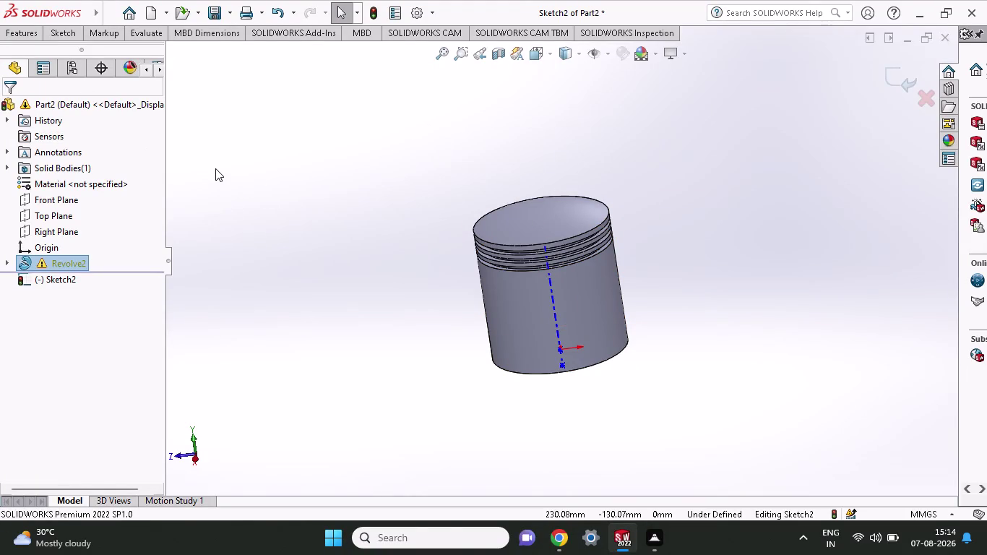
Undo twice to remove Revolve2 and return to editing Sketch1.
key(ctrl+z)
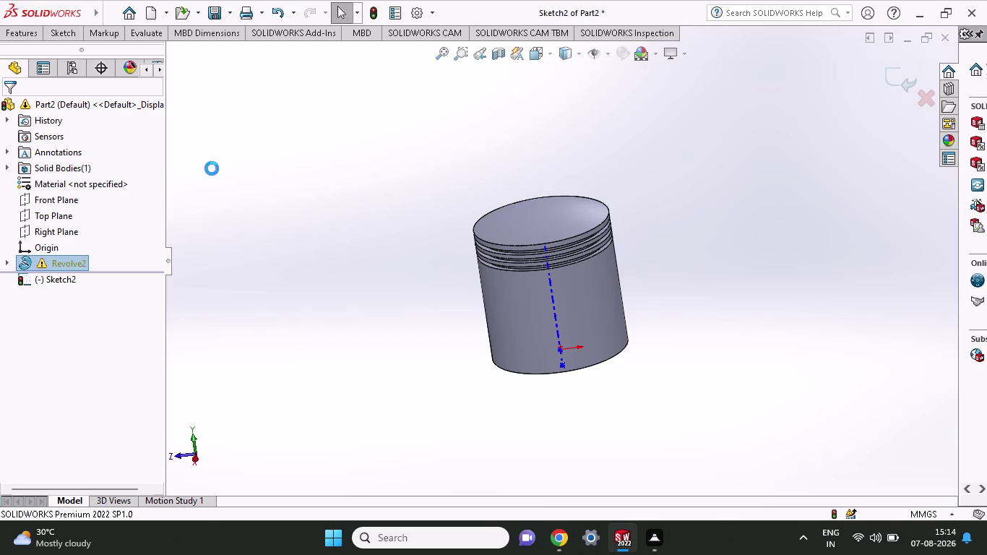
key(ctrl+z)
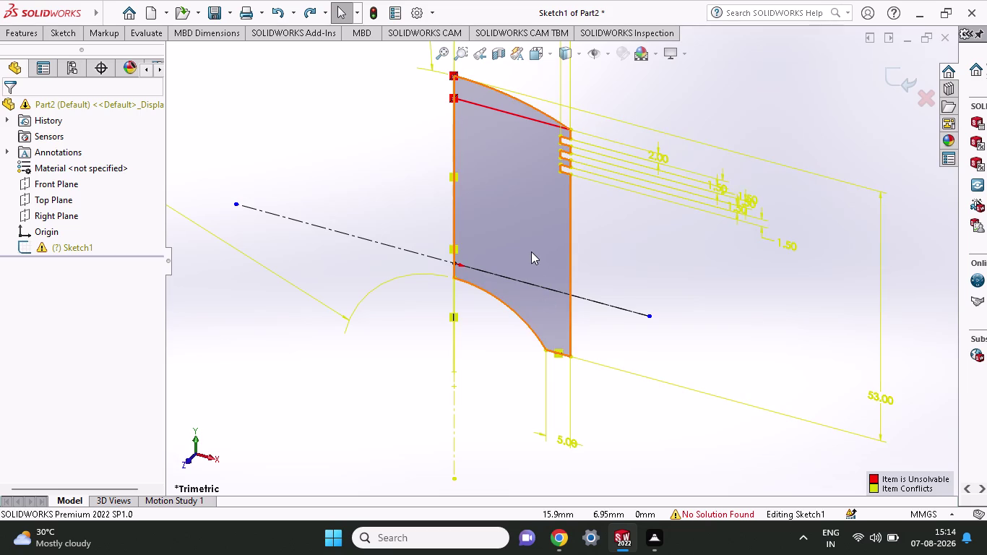
View the Front Plane face-on and delete the curved top arc of the profile.
right_click(55, 181)
click(60, 160)
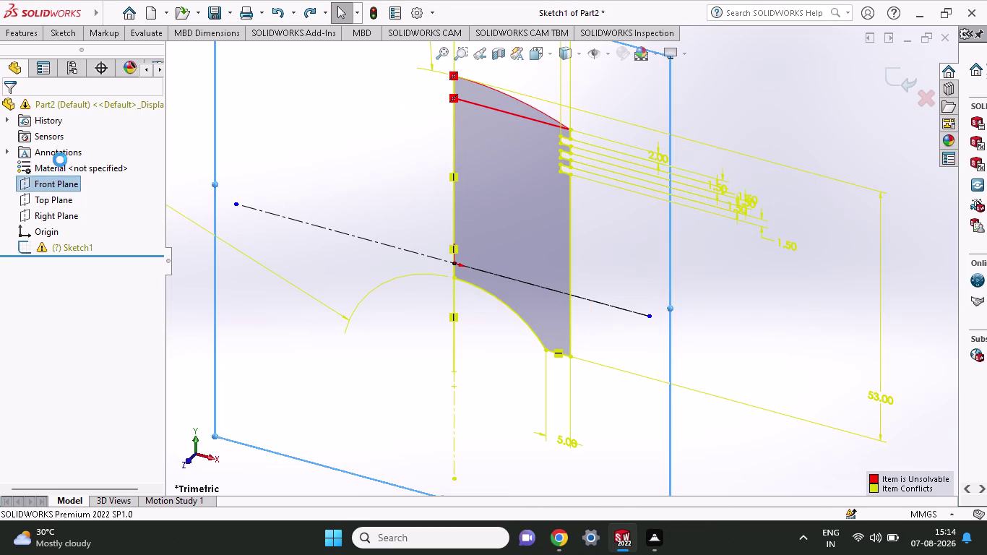
click(865, 129)
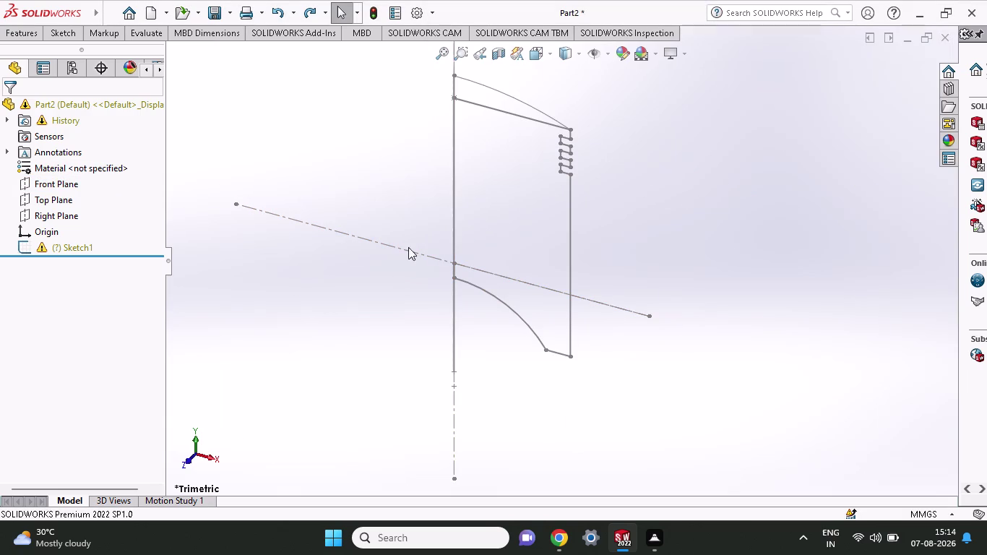
key(ctrl+z)
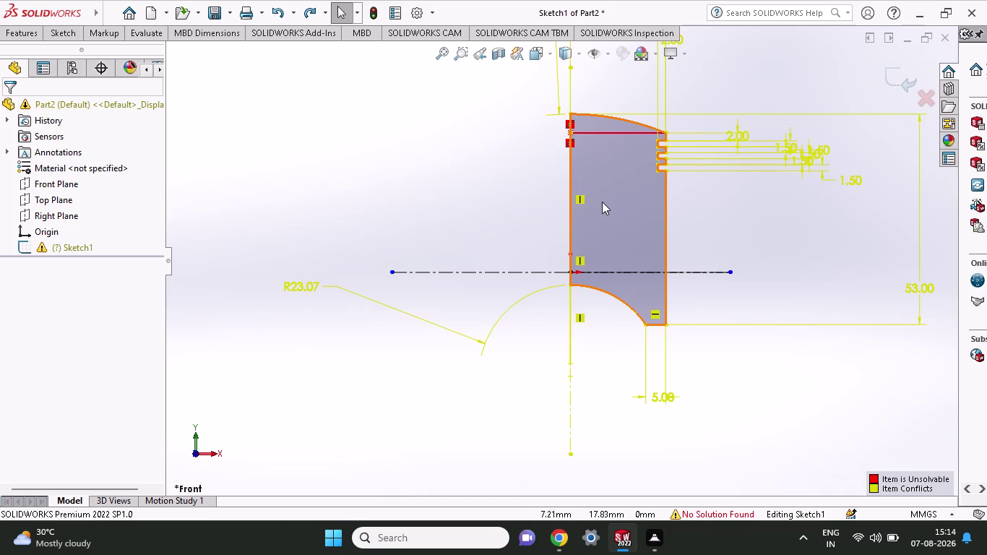
click(637, 122)
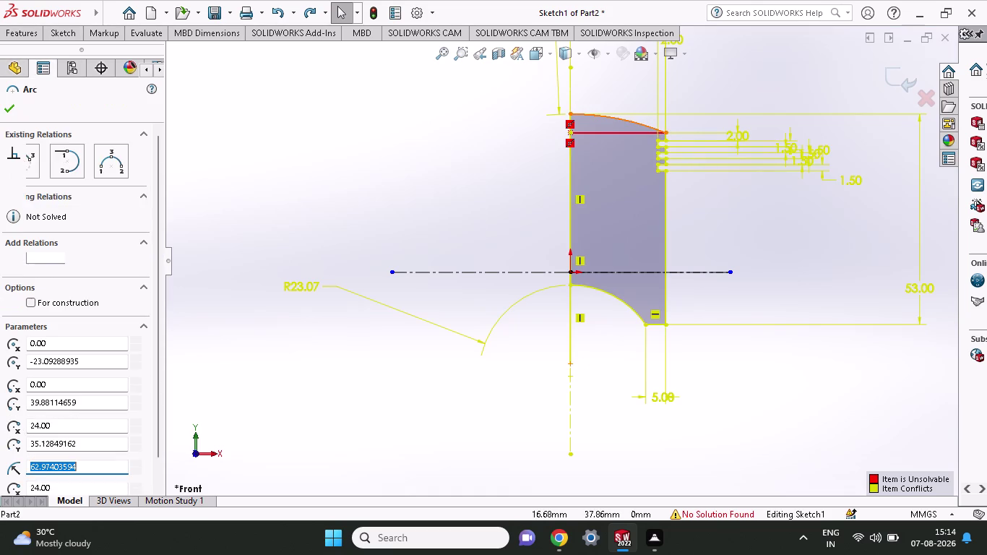
key(Delete)
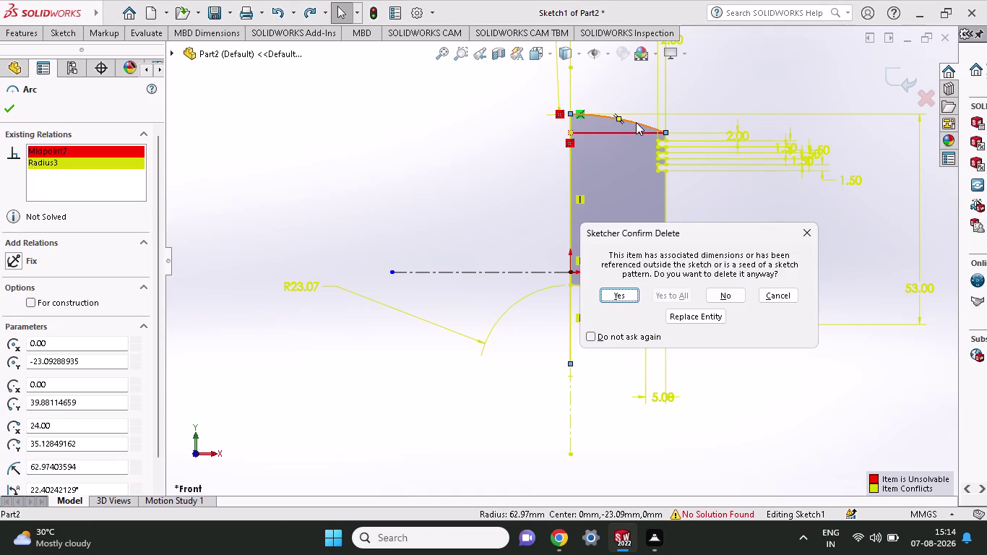
click(614, 296)
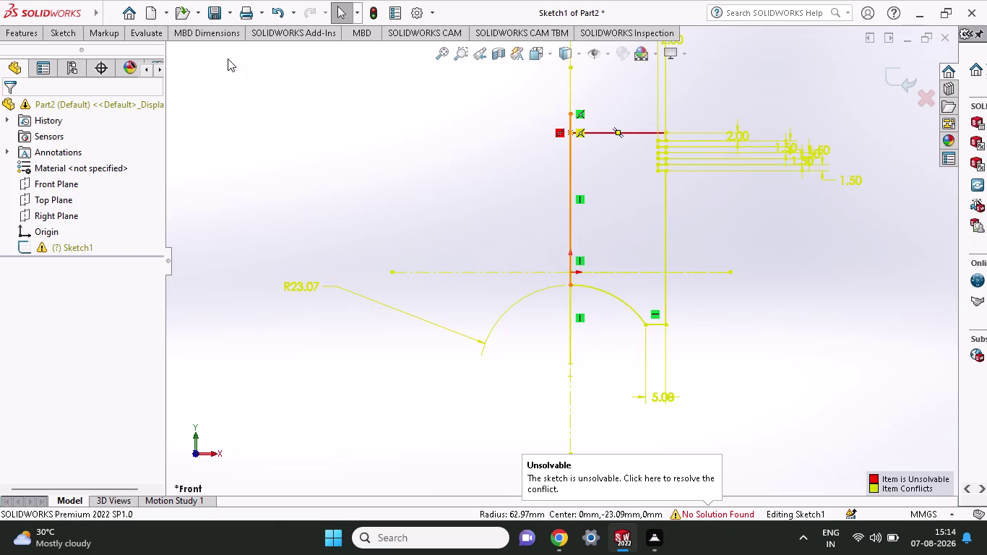
Add a 24.00 Smart Dimension across the top width of the profile.
click(64, 39)
click(82, 62)
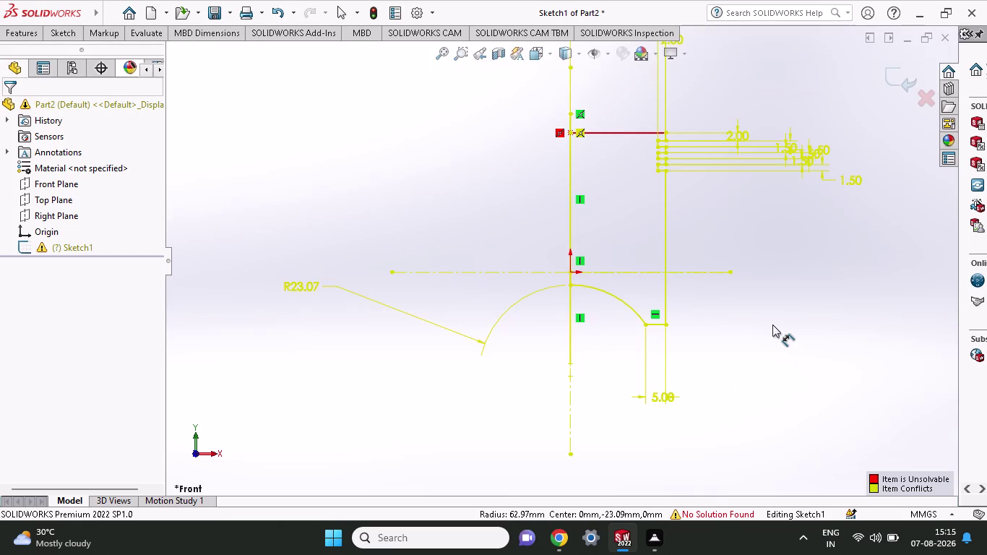
click(571, 134)
click(664, 133)
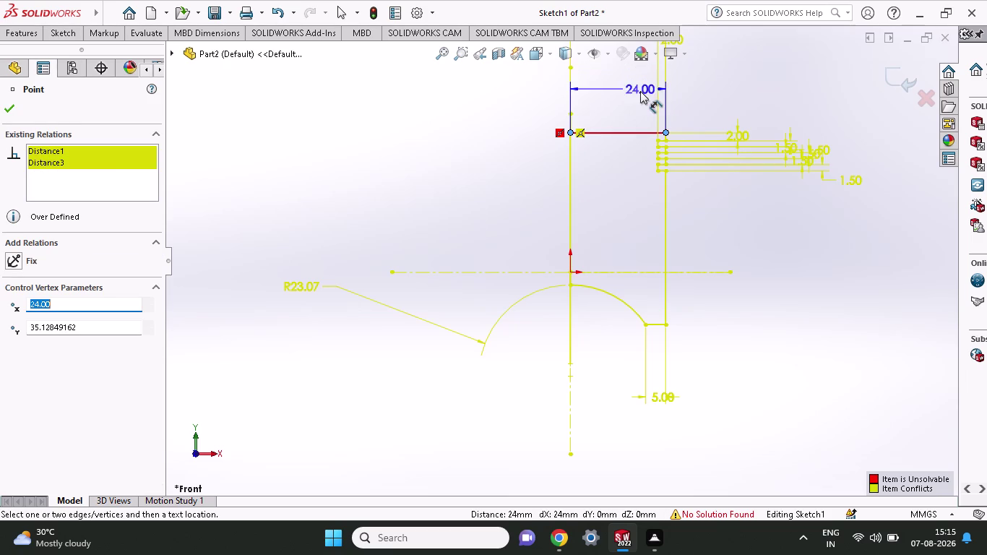
click(640, 91)
click(8, 109)
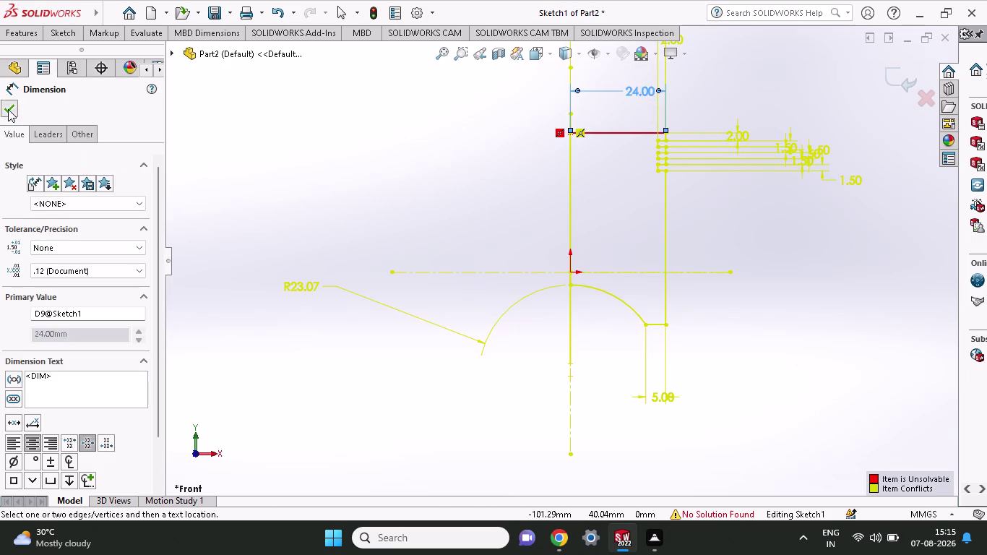
Replace the conflicting red top line with a new straight top edge.
click(615, 133)
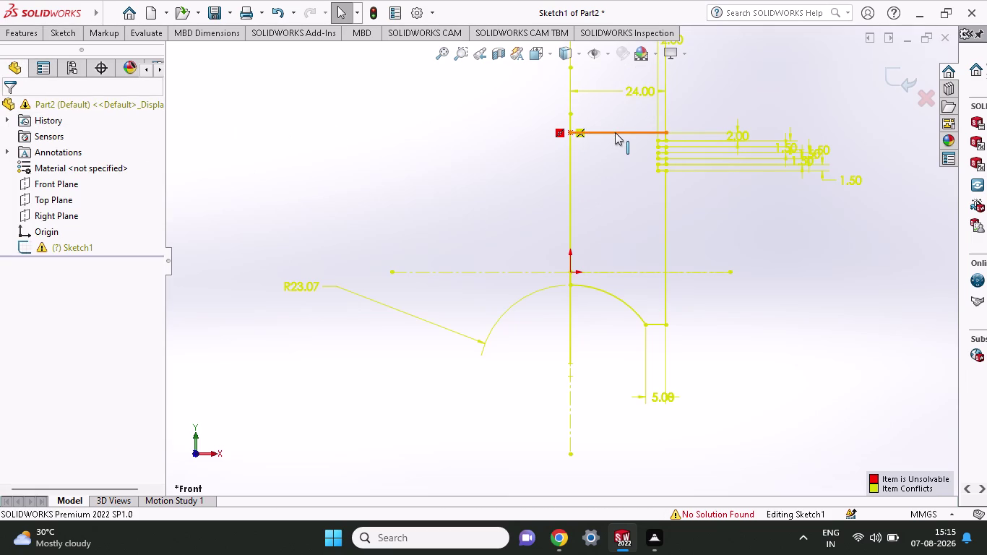
key(Delete)
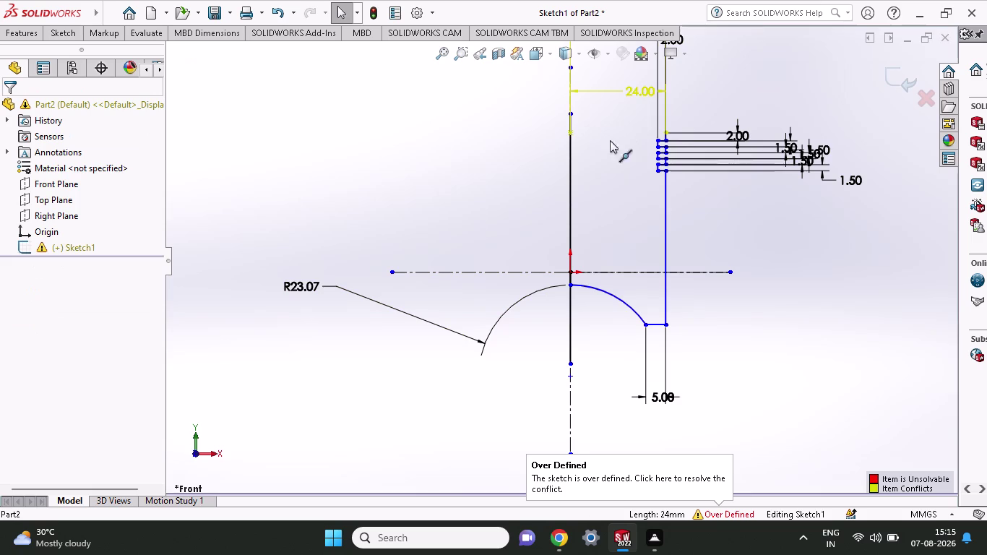
click(58, 37)
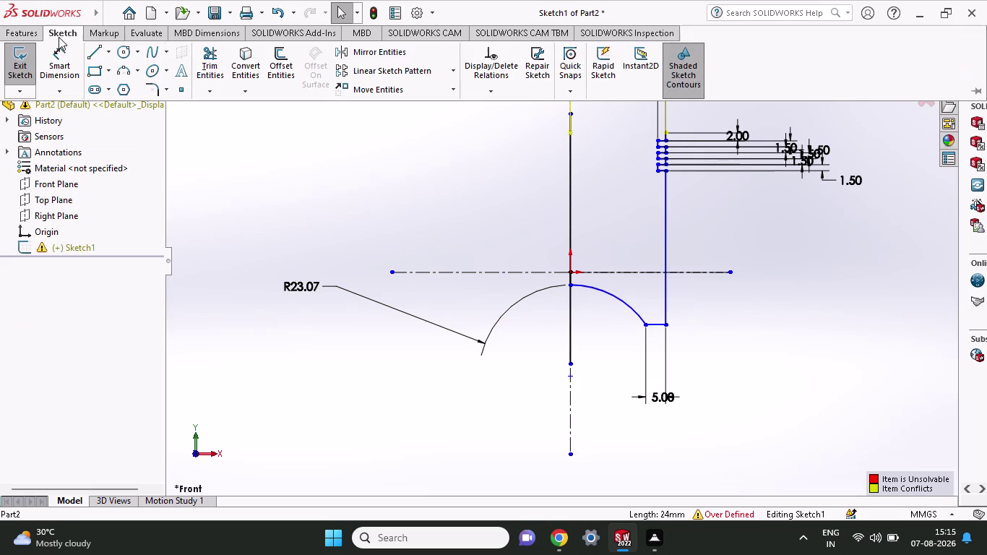
click(92, 51)
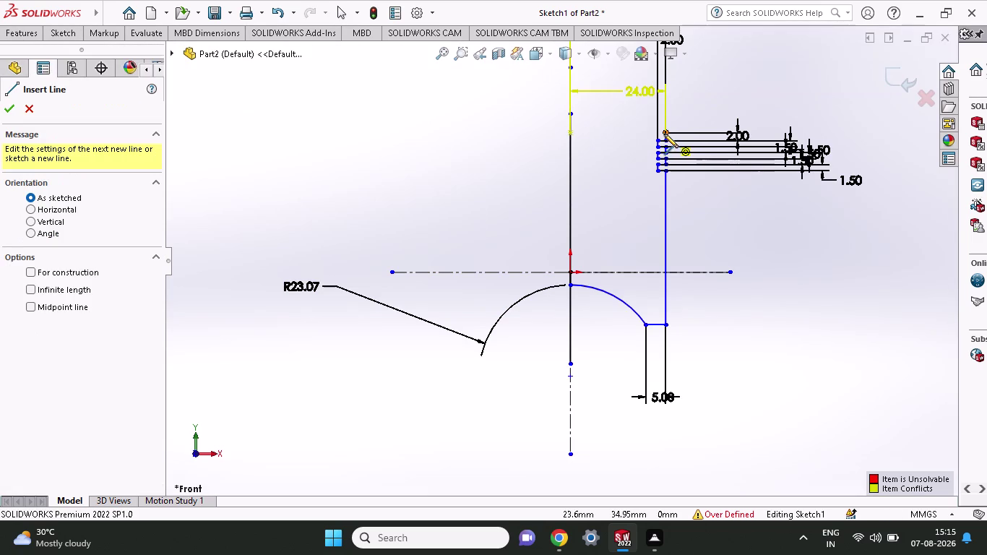
click(664, 134)
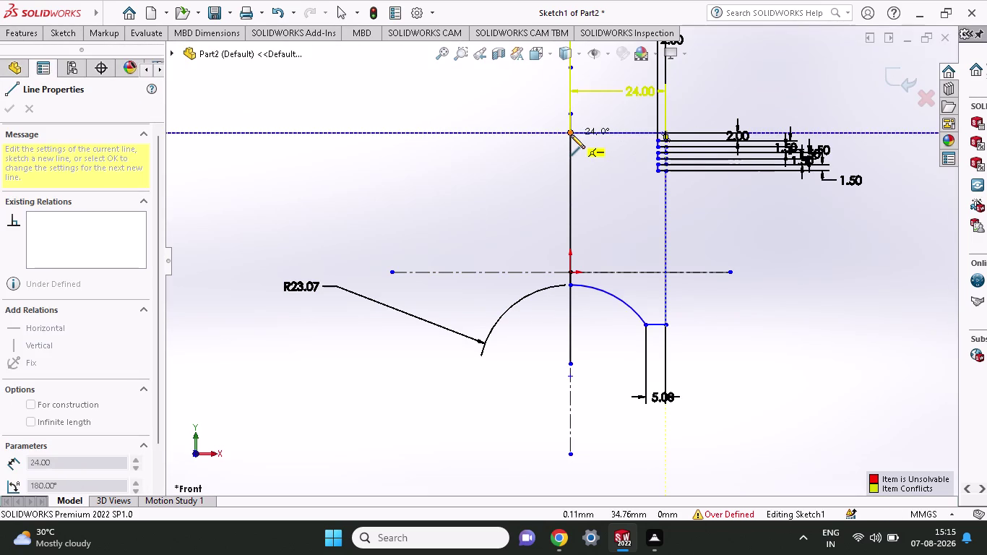
click(571, 134)
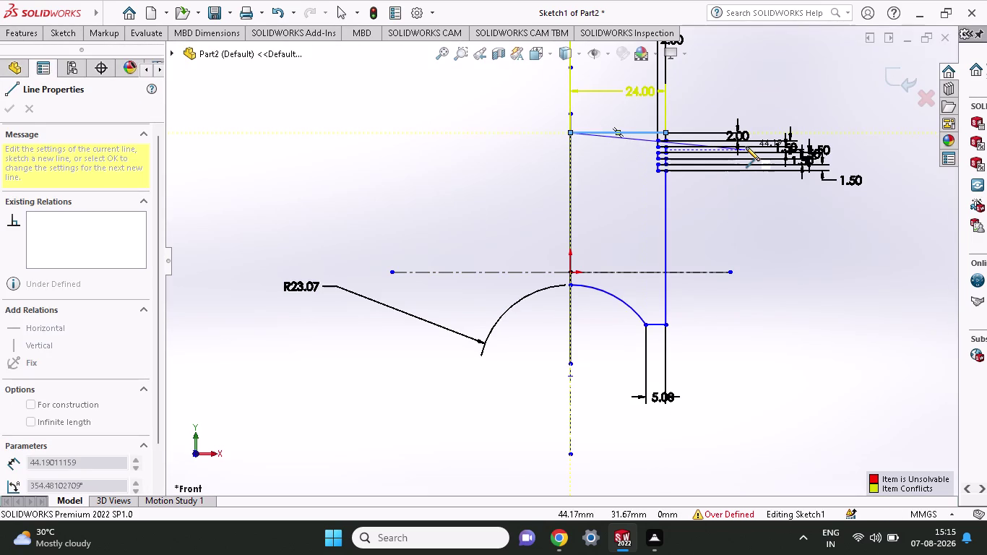
key(Escape)
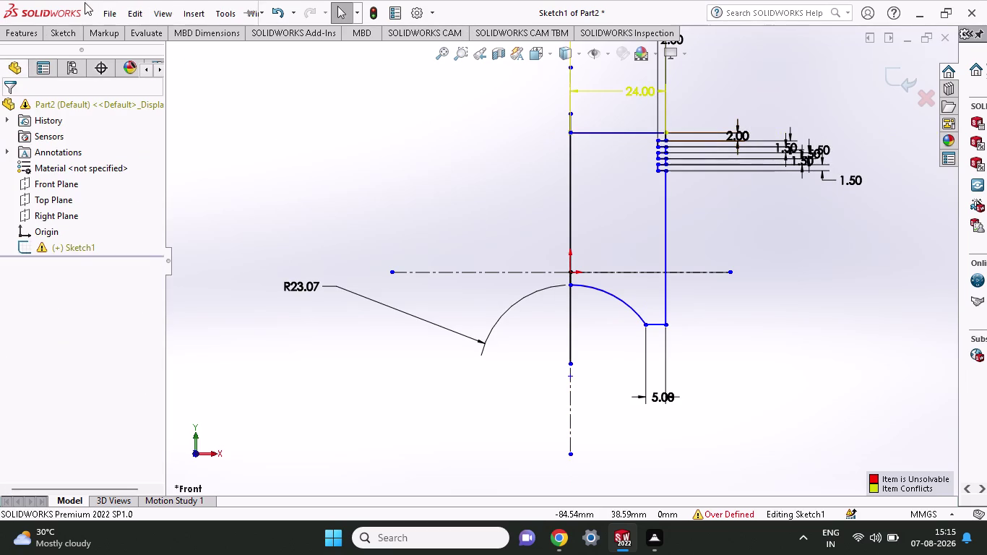
Begin a height dimension between the profile's top and bottom corners.
click(63, 33)
click(47, 57)
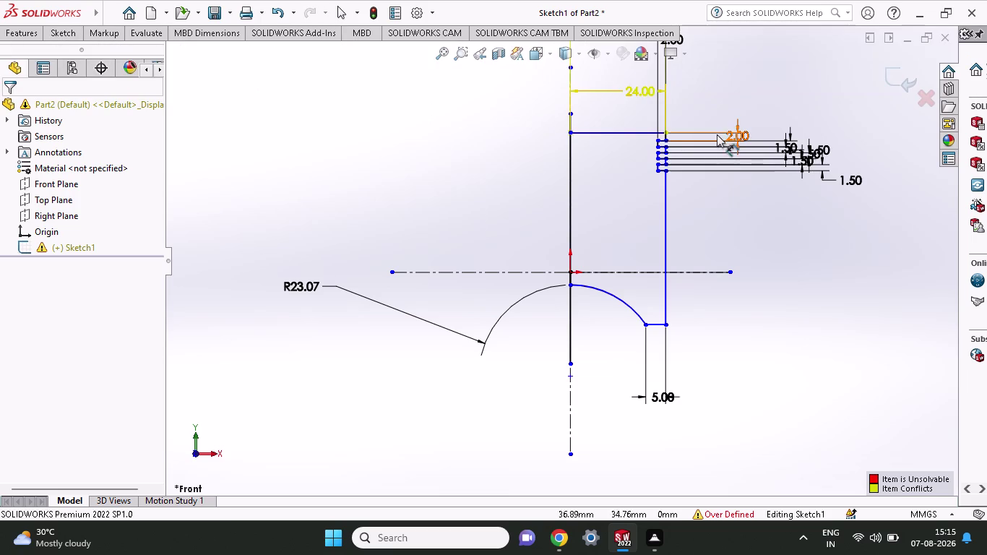
click(665, 129)
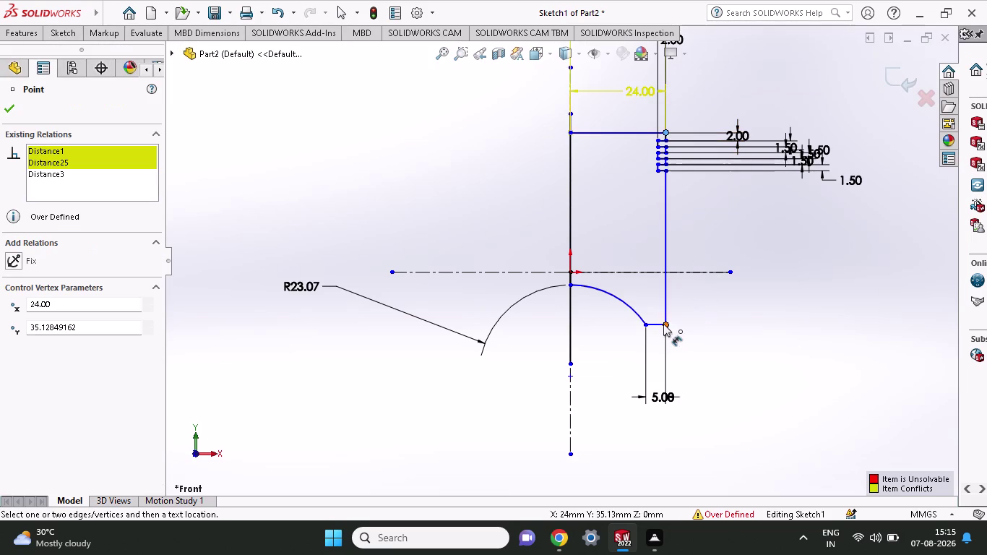
click(663, 324)
Place the profile height dimension and change it from 48.25 to 50.
click(897, 292)
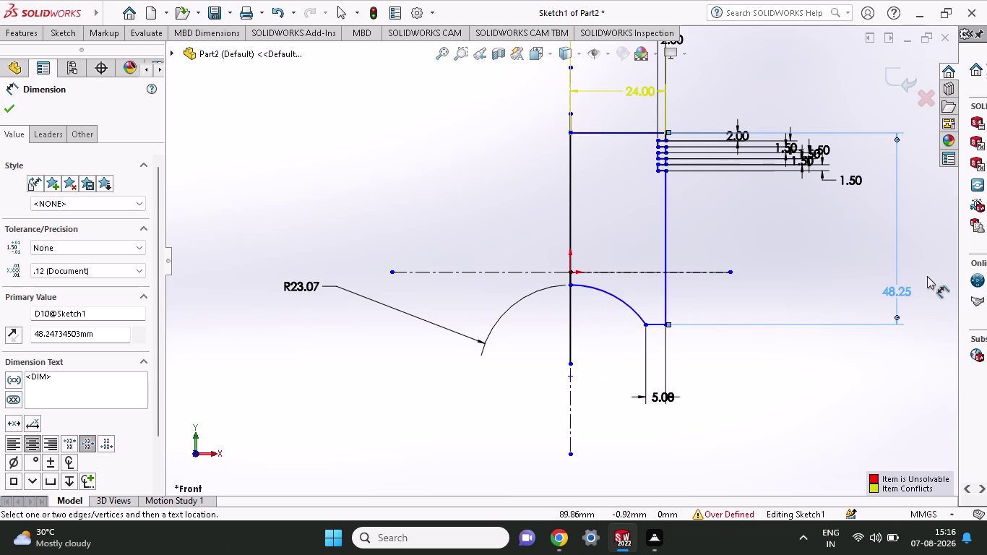
double_click(888, 293)
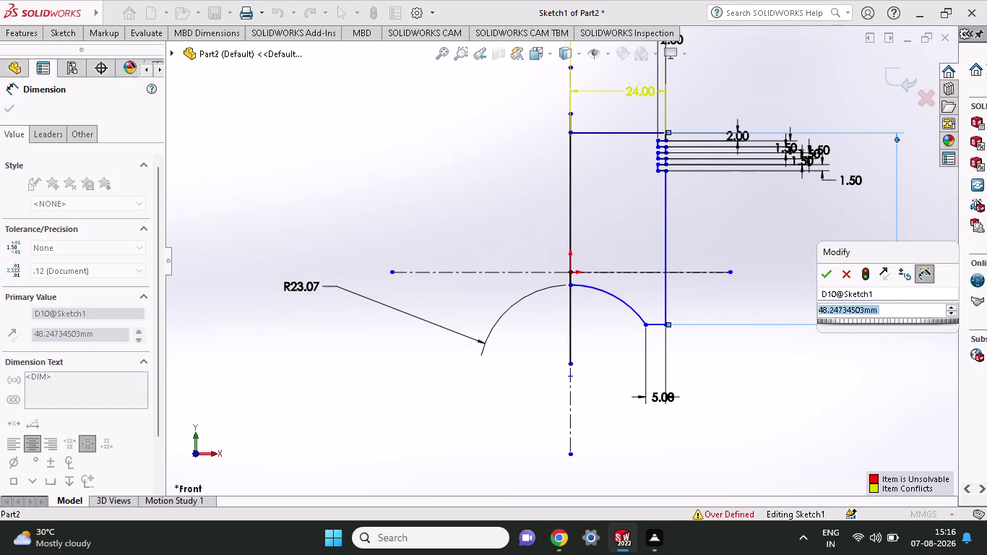
text(50)
key(Return)
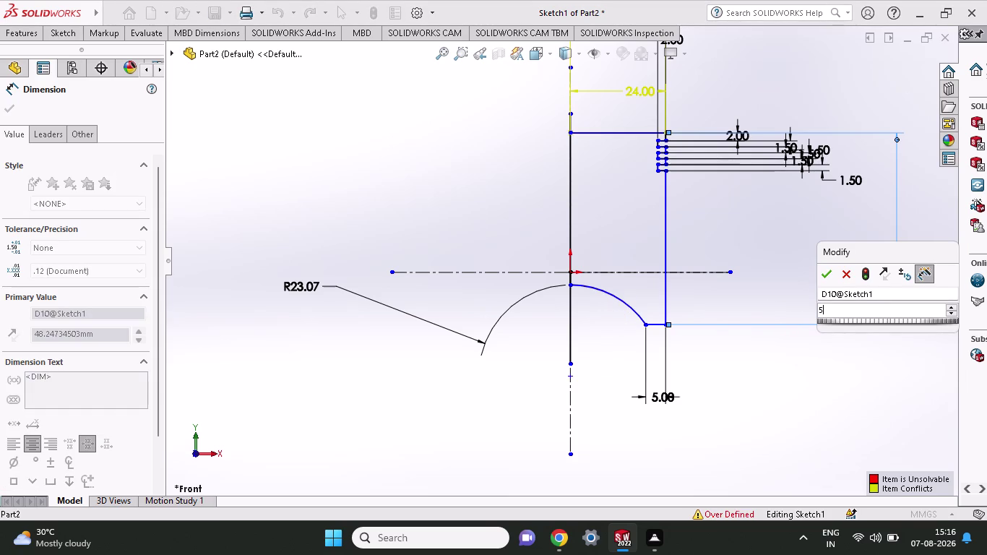
key(Escape)
Delete the curved arc along the profile's lower edge.
click(618, 307)
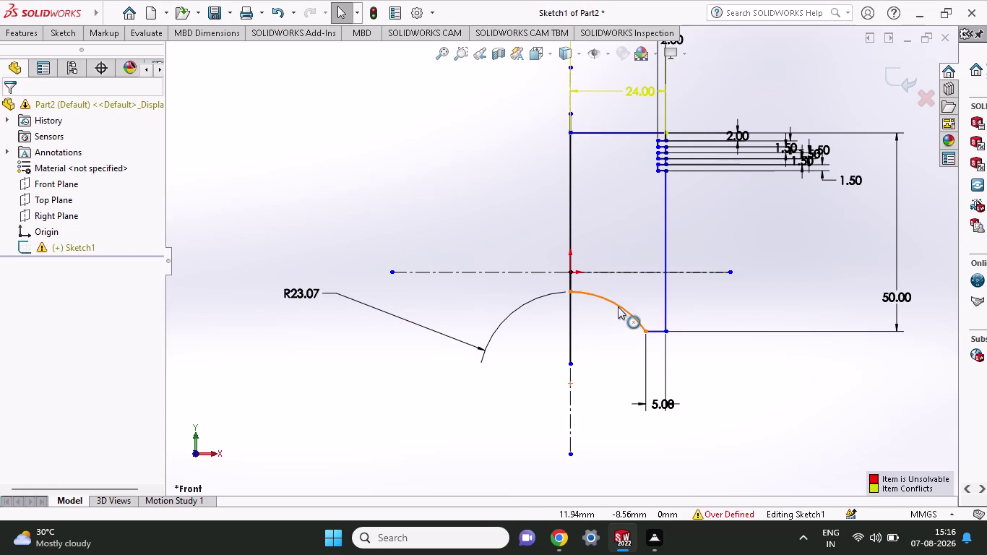
key(Delete)
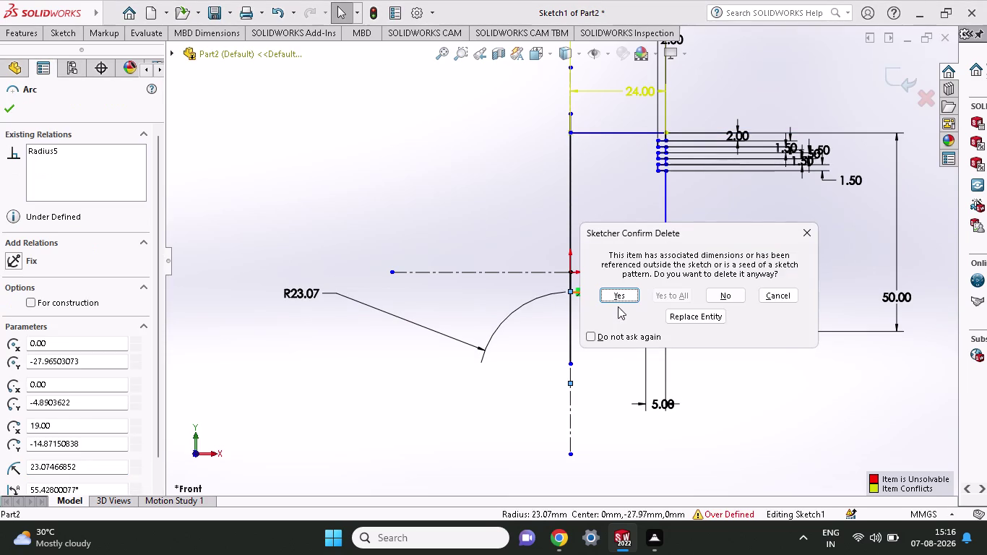
click(618, 291)
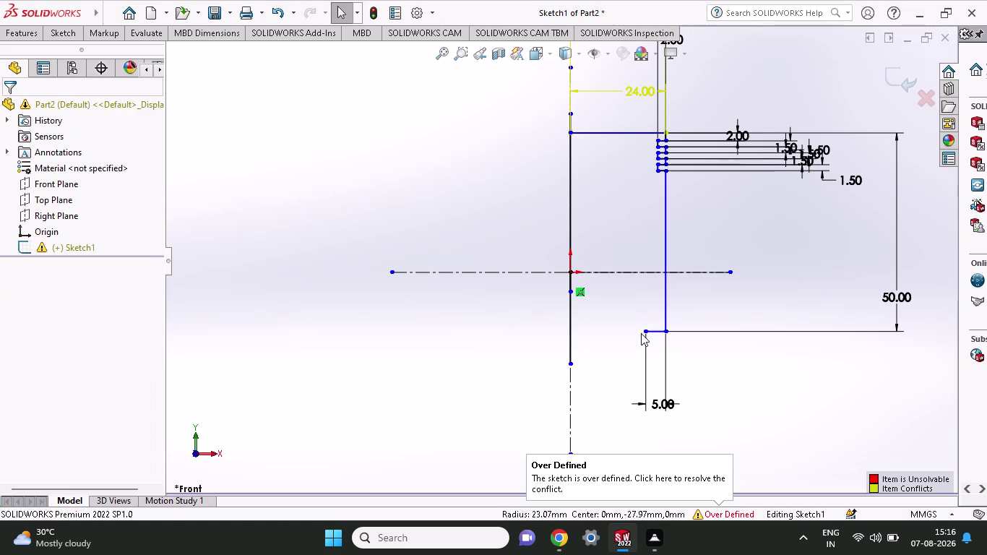
click(66, 34)
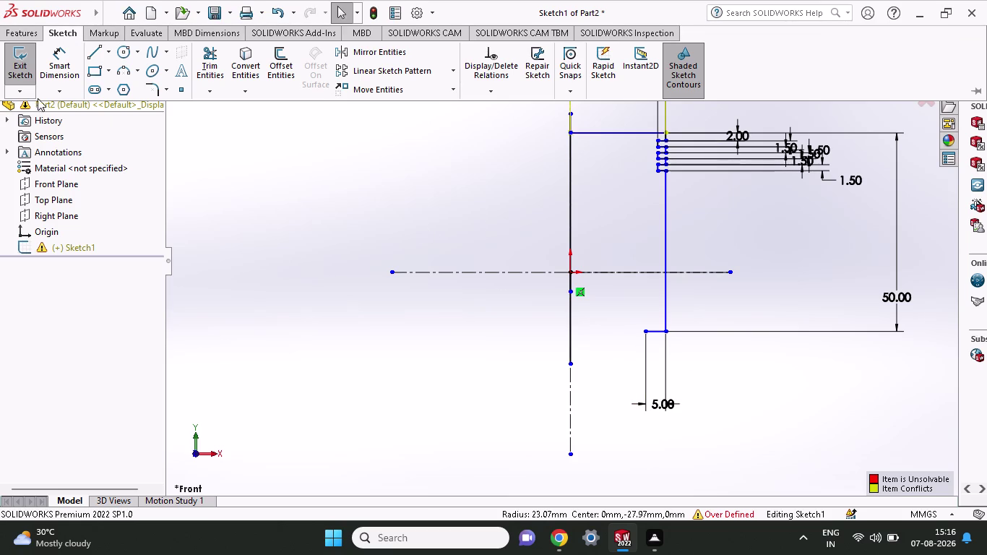
Delete the short 5 mm bottom line together with its 5.00 dimension.
click(100, 50)
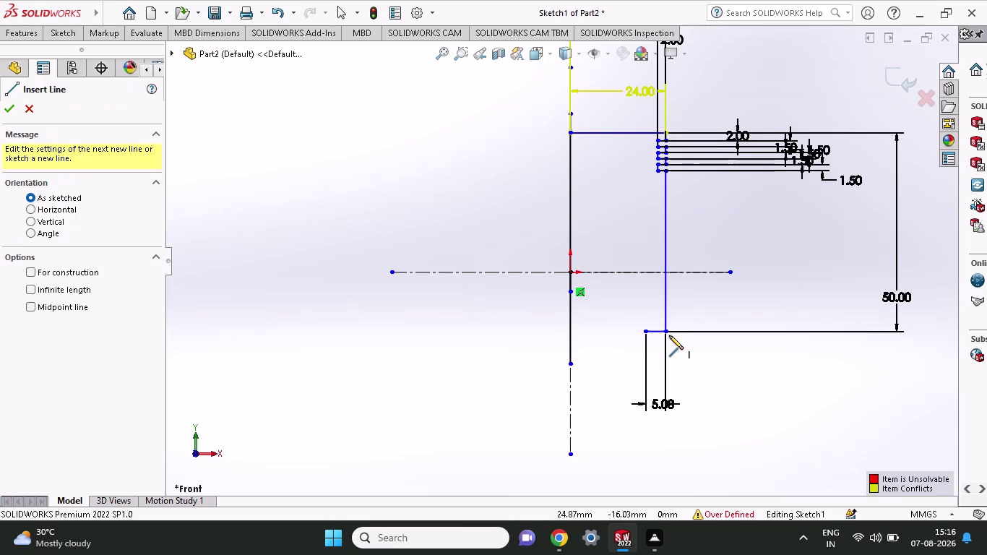
click(667, 332)
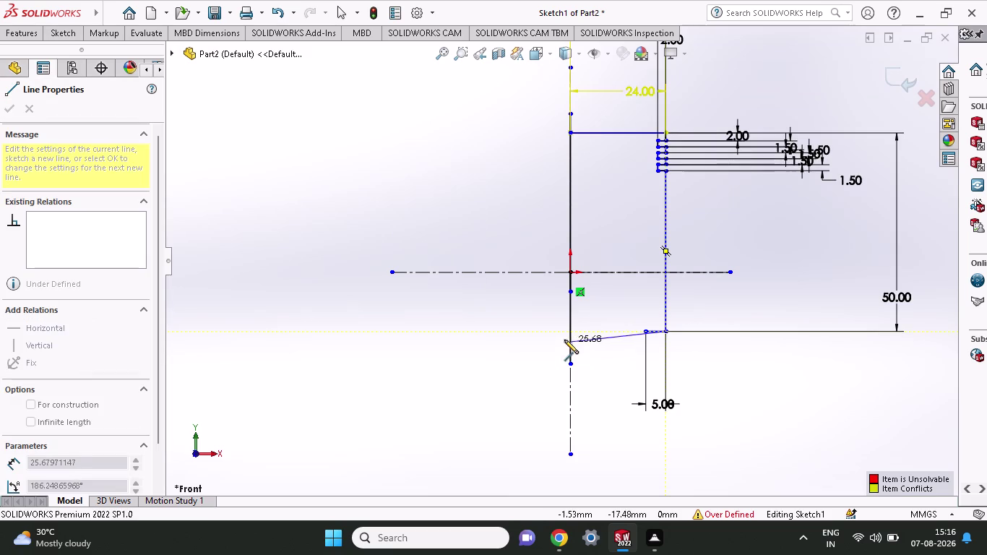
click(568, 330)
key(Escape)
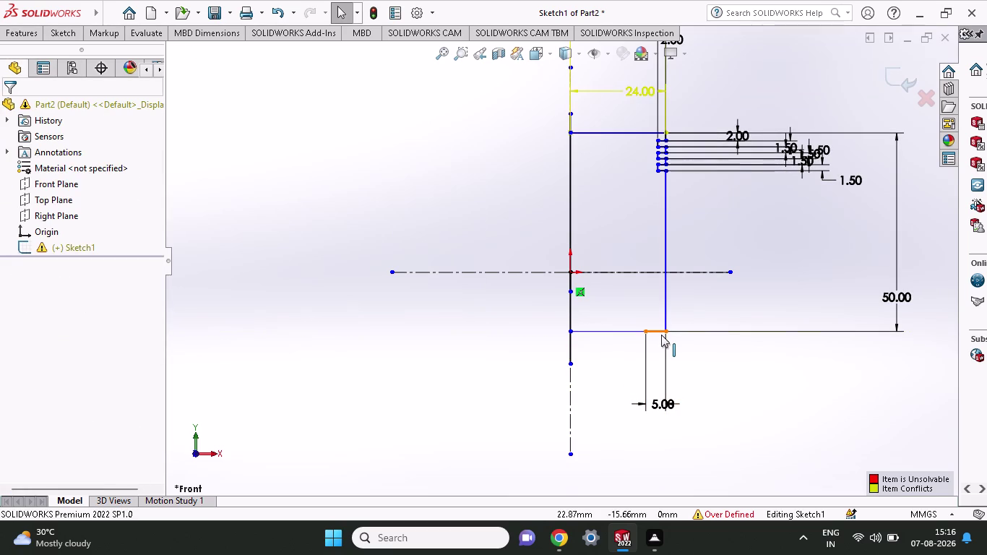
click(661, 334)
key(Delete)
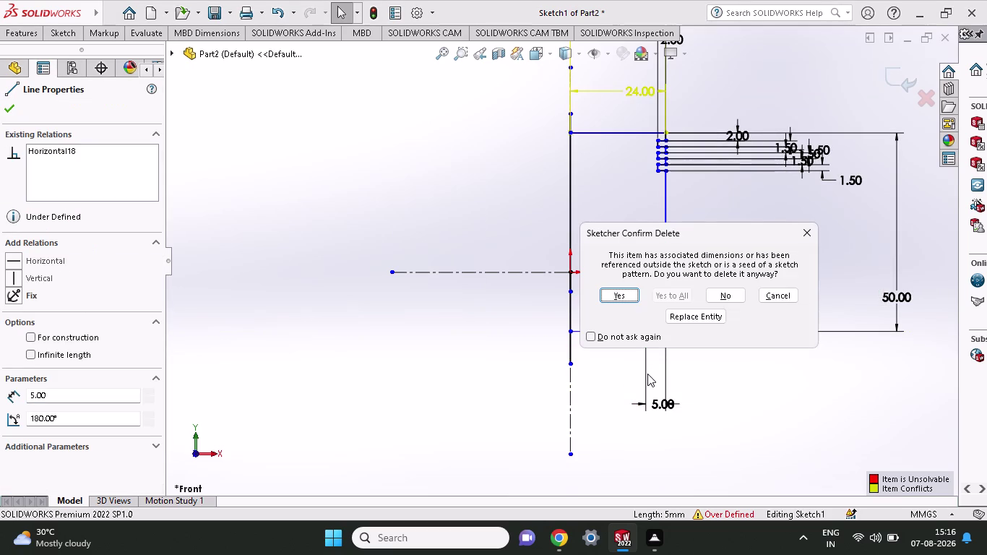
scroll(up, 3)
click(630, 290)
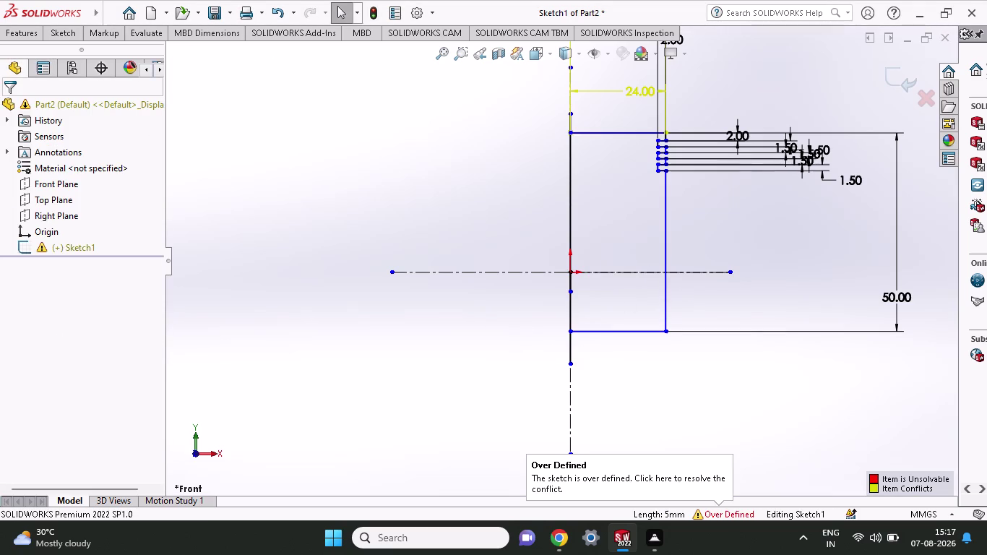
click(69, 32)
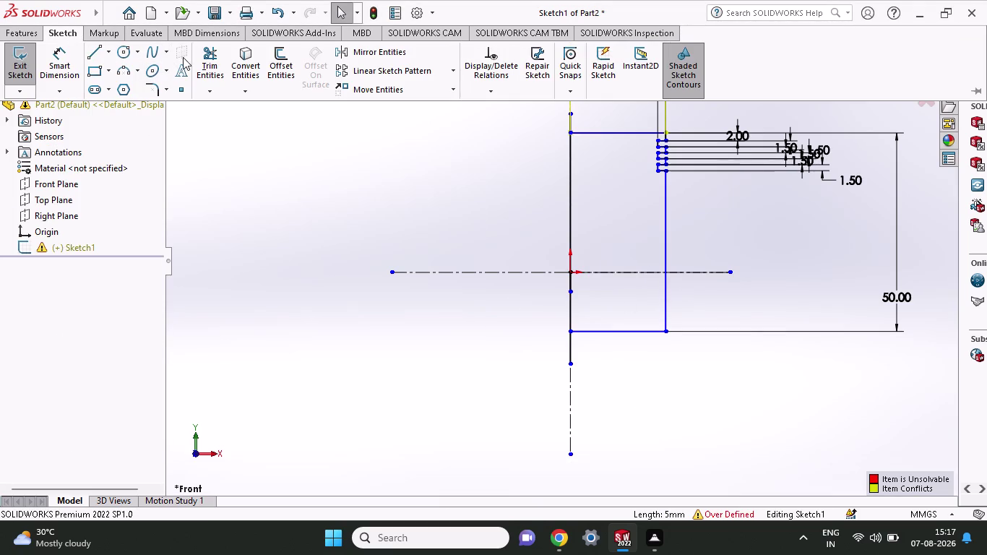
Try Trim Entities on the bottom of the sketch, then cancel it.
click(216, 53)
drag(583, 349, 499, 366)
key(Escape)
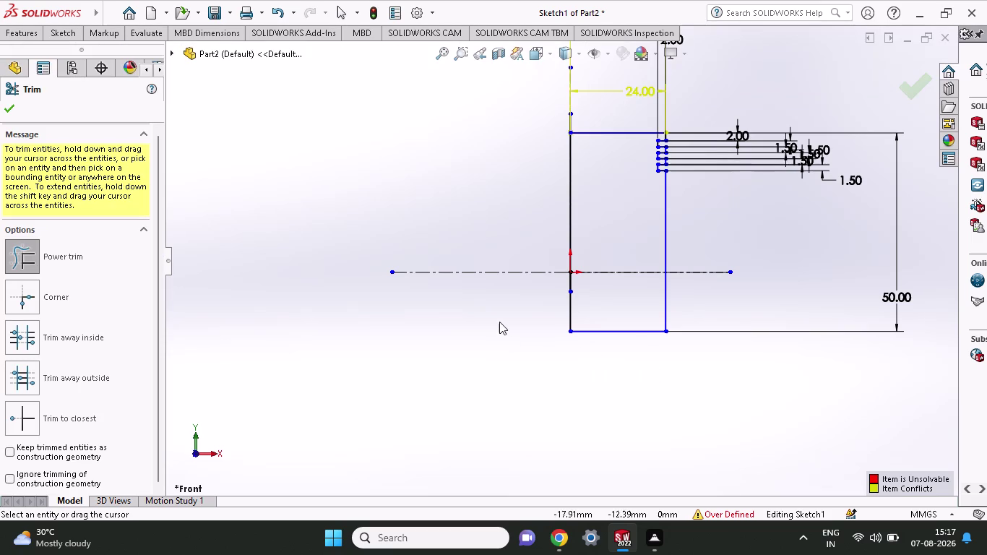
click(57, 30)
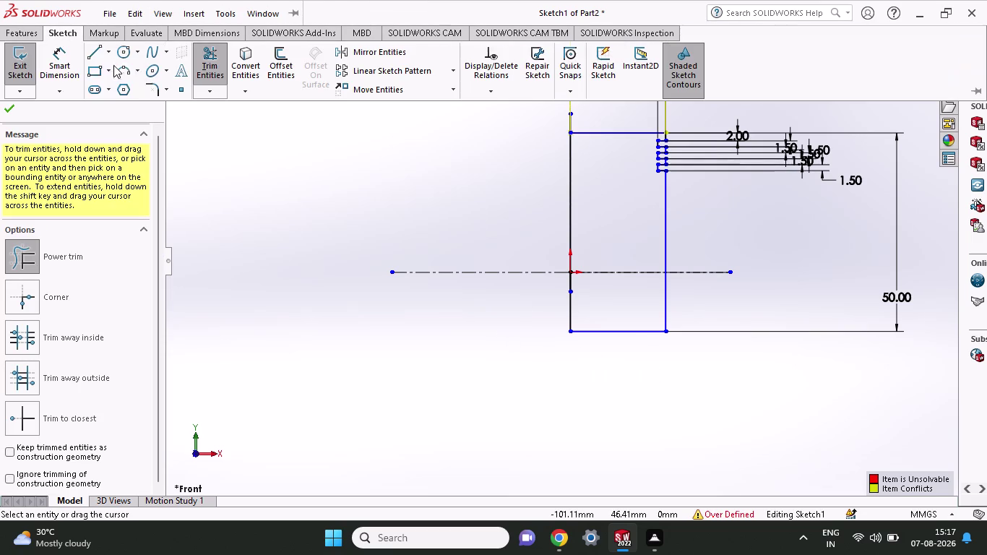
click(214, 59)
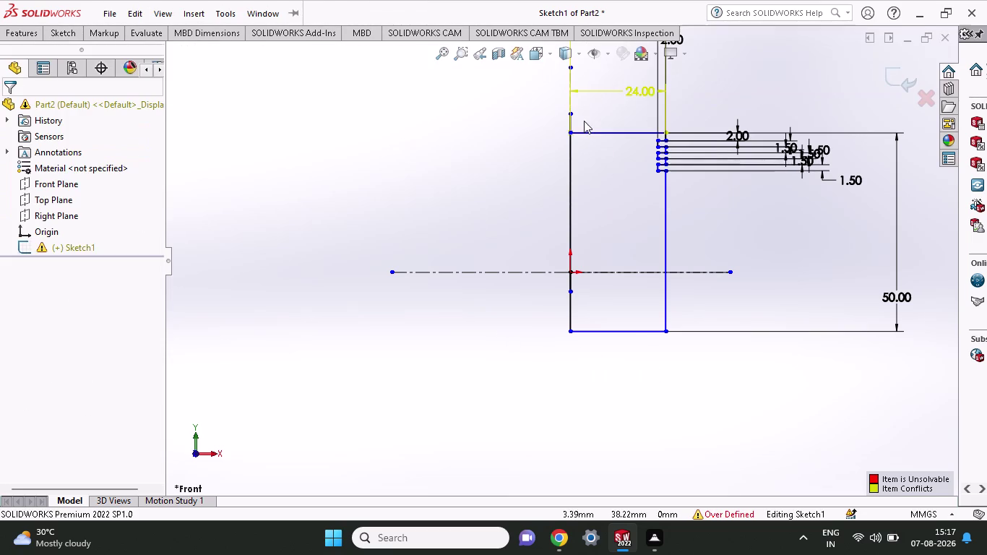
Box-select the left edge lines and dimension to review their relations.
drag(584, 121, 524, 121)
drag(582, 124, 527, 124)
key(Escape)
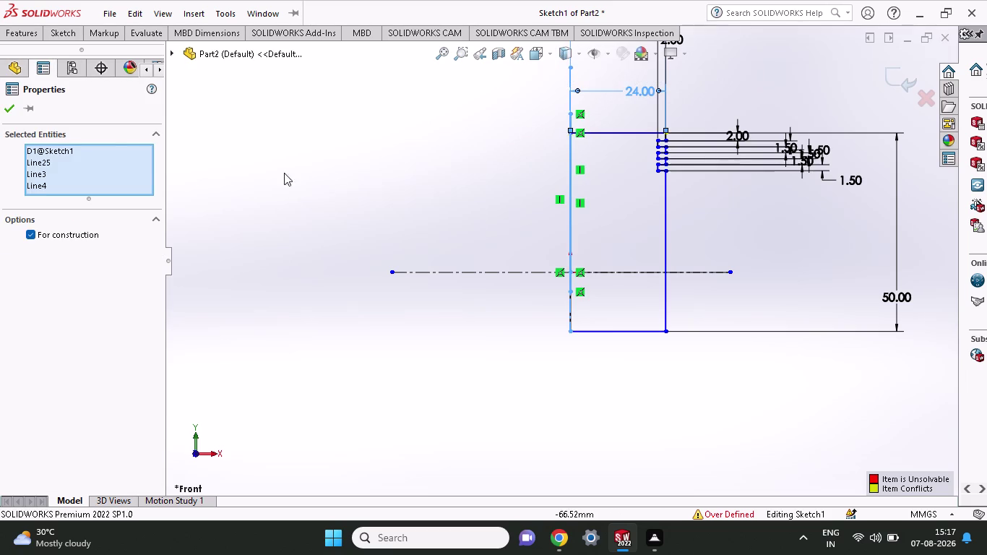
click(17, 111)
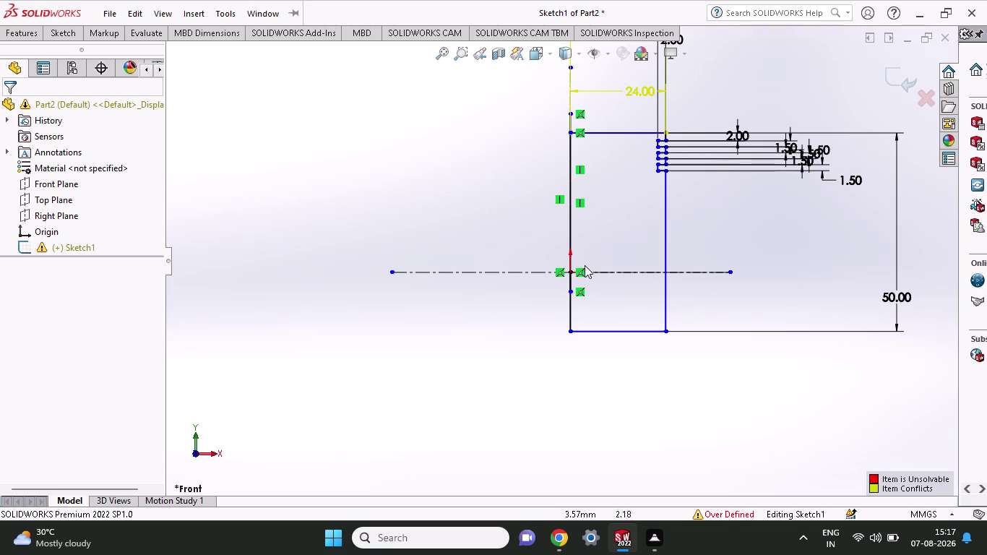
click(53, 36)
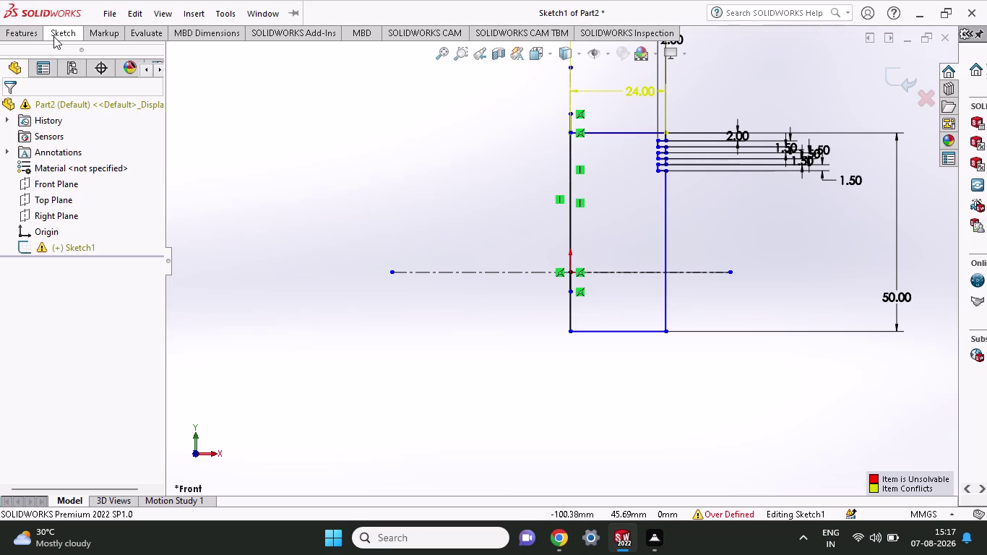
click(36, 34)
Try a thin revolve of the profile region about the left edge line; it fails.
click(76, 65)
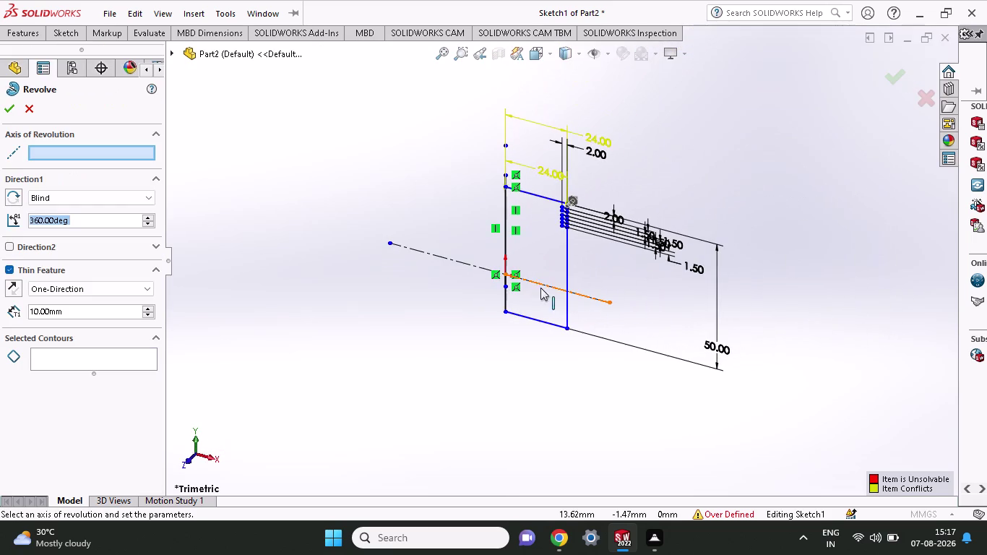
click(547, 239)
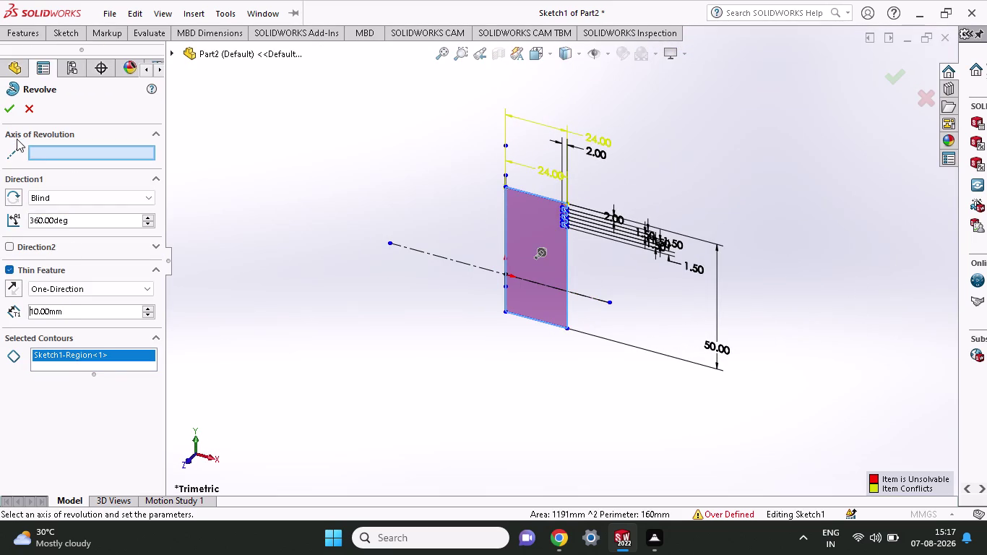
click(43, 150)
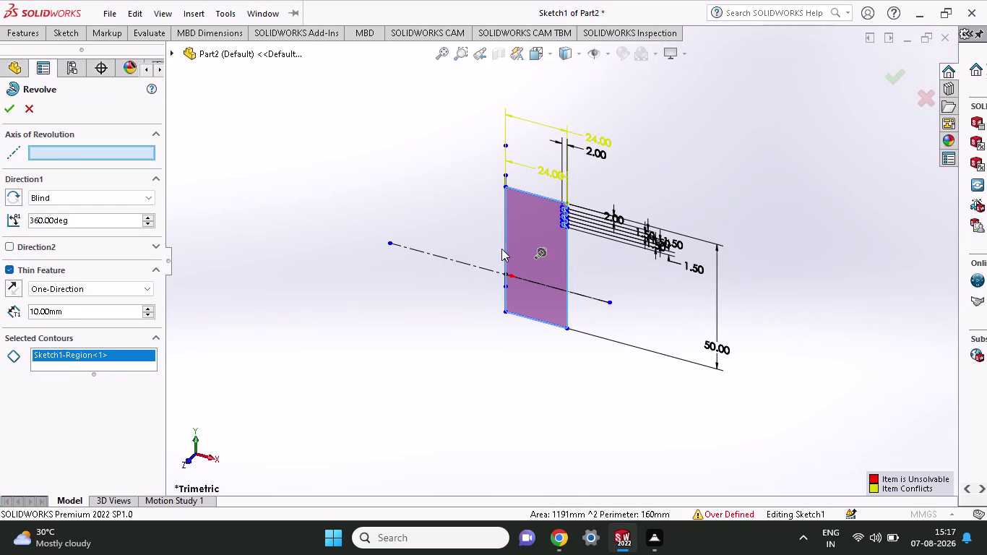
click(507, 246)
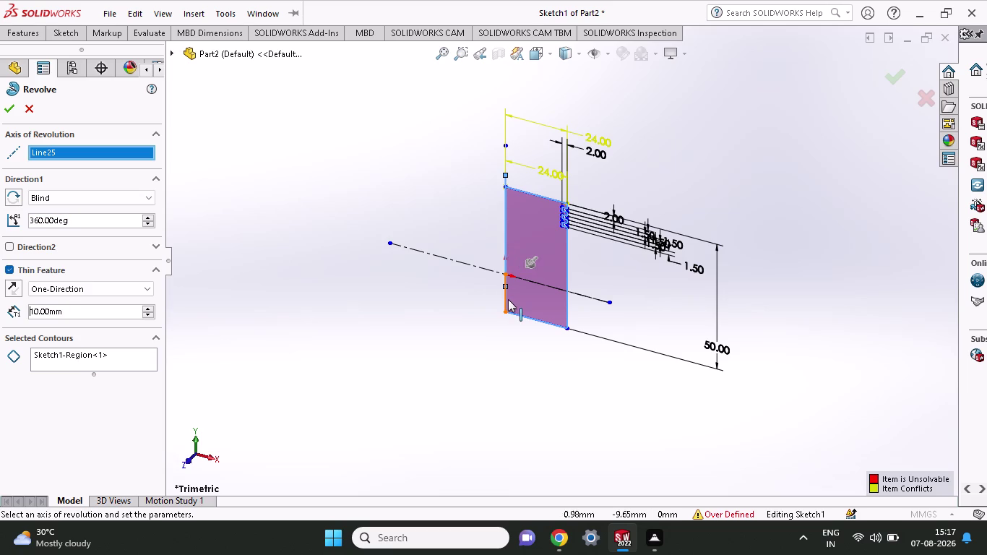
click(508, 298)
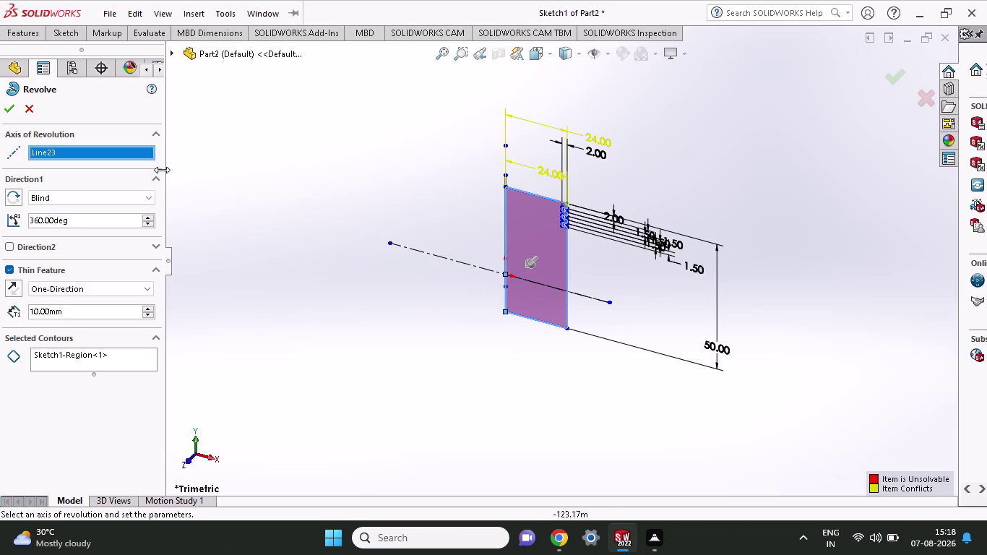
click(12, 103)
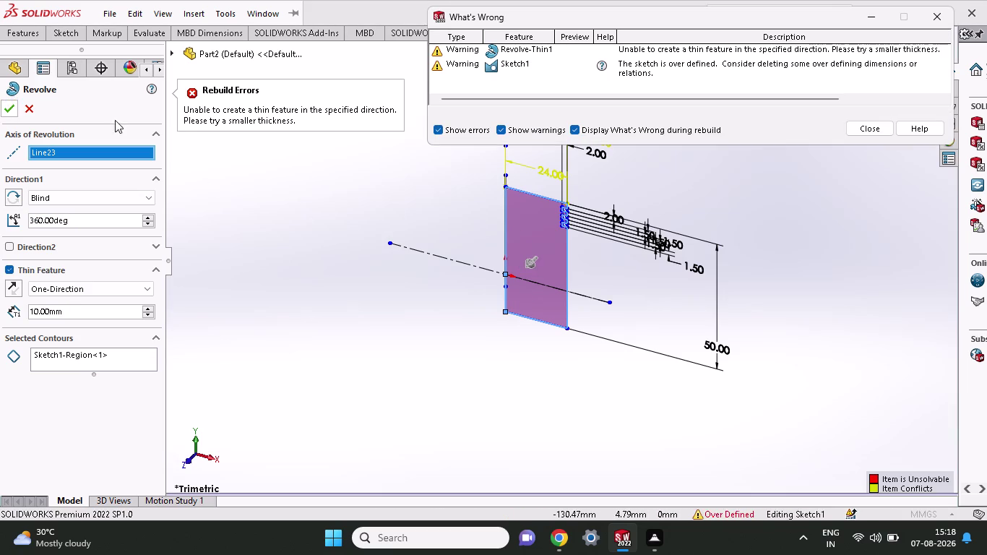
click(886, 127)
Reselect the left edge lines as the revolve axis and retry; rebuild error again.
click(75, 155)
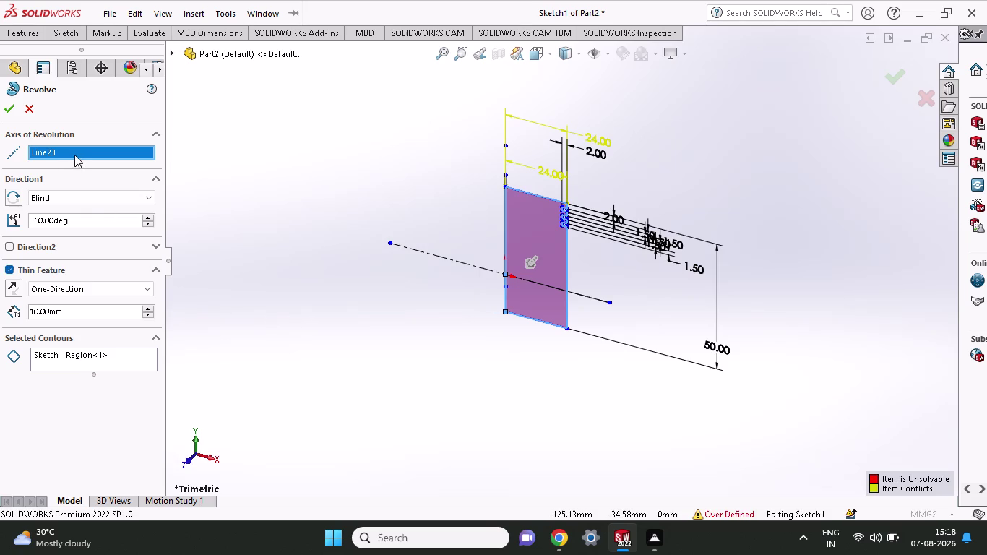
click(75, 154)
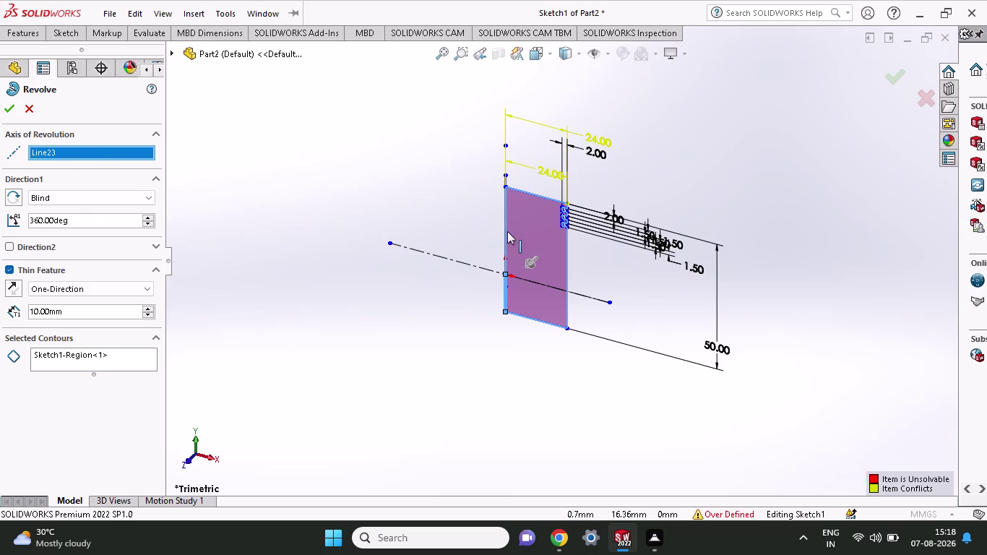
click(505, 223)
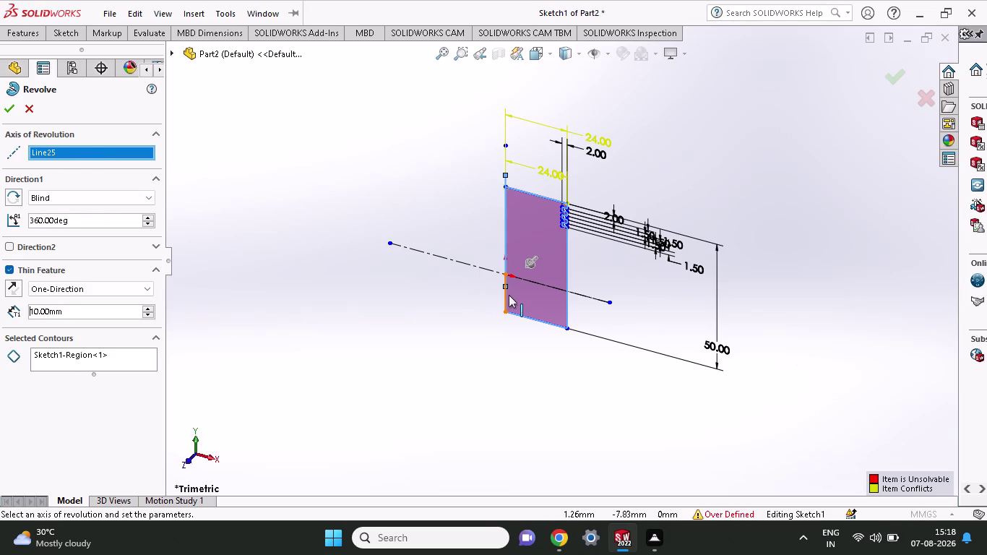
click(508, 295)
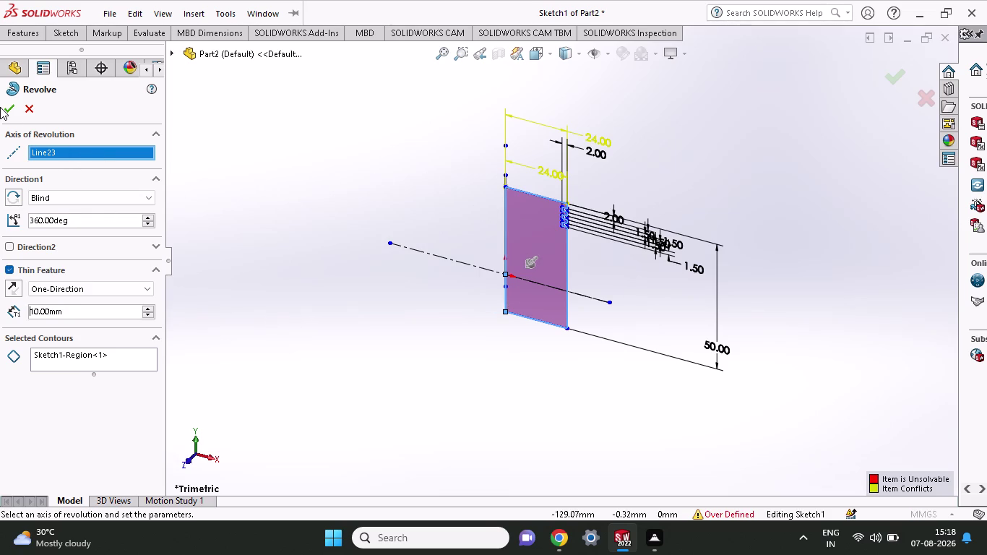
click(0, 107)
click(14, 110)
click(882, 131)
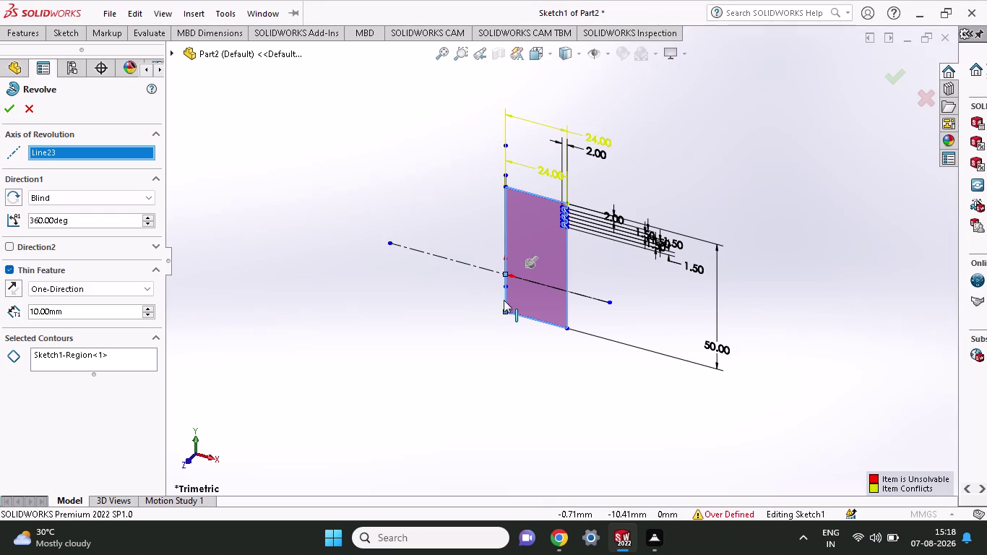
Retry the thin revolve with the lower left line as axis; dismiss the error.
click(506, 178)
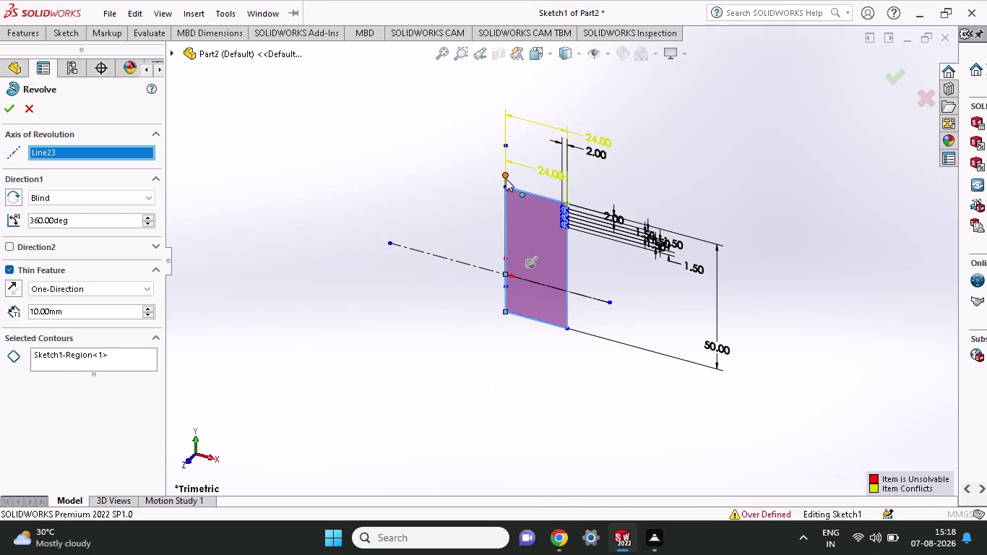
click(93, 147)
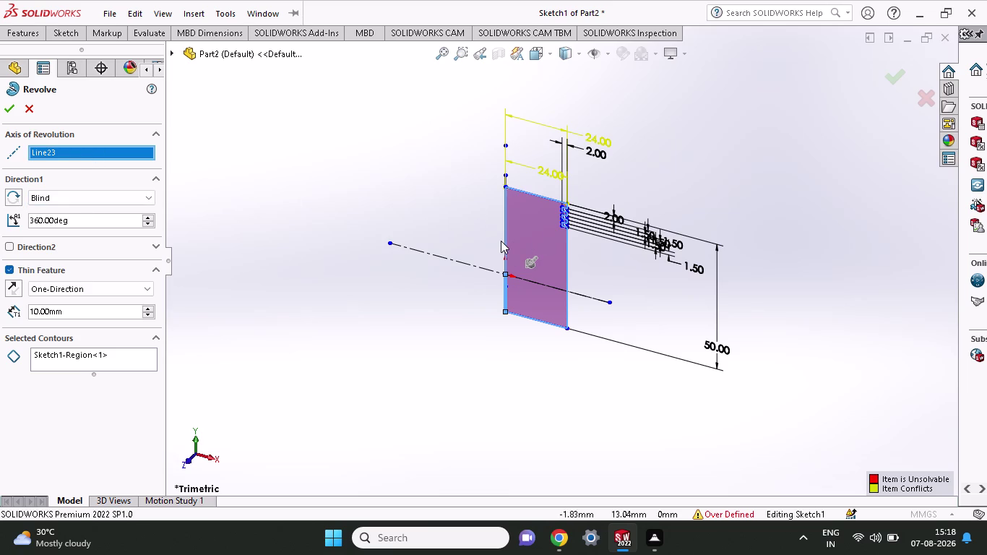
click(508, 238)
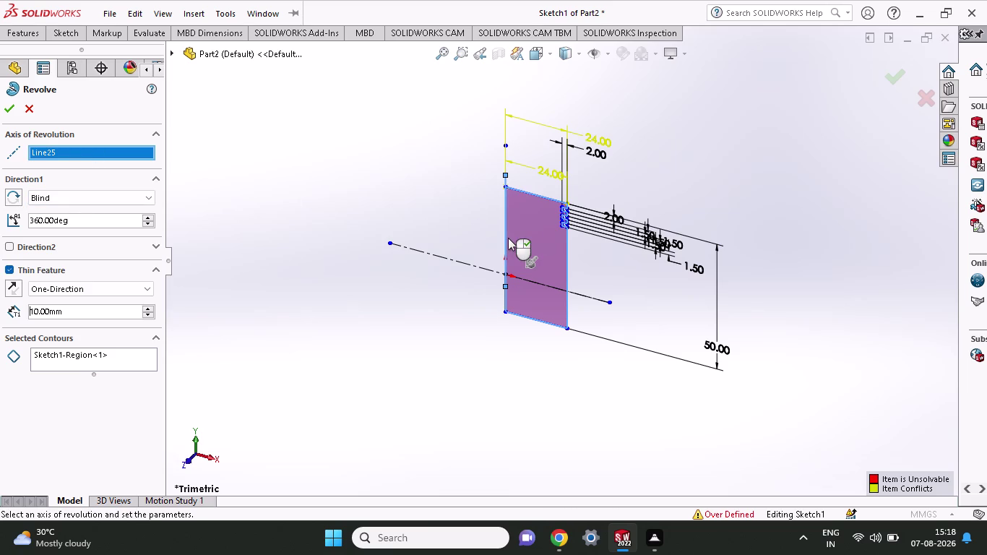
click(7, 109)
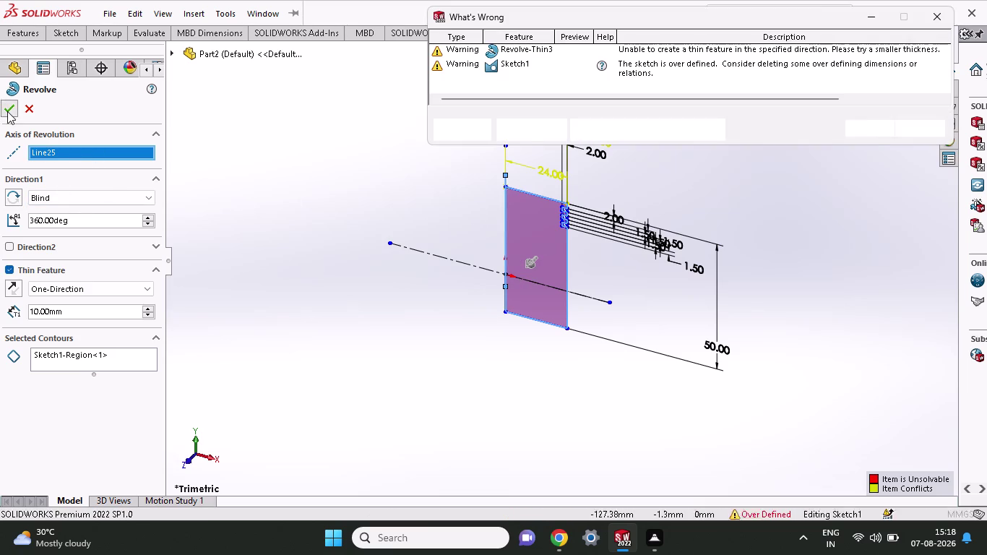
click(876, 128)
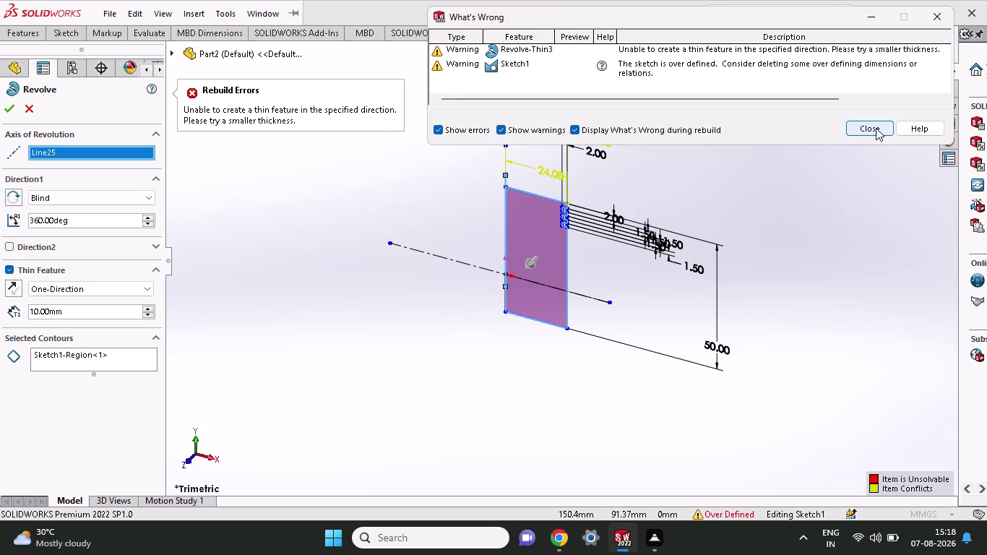
click(59, 190)
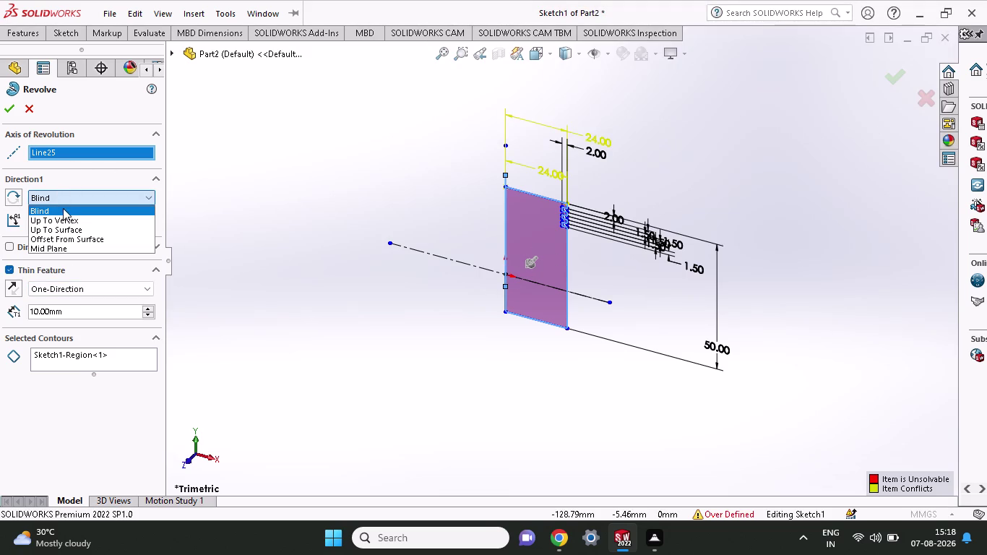
Check the Blind end condition options, then cancel the revolve.
click(62, 209)
click(526, 220)
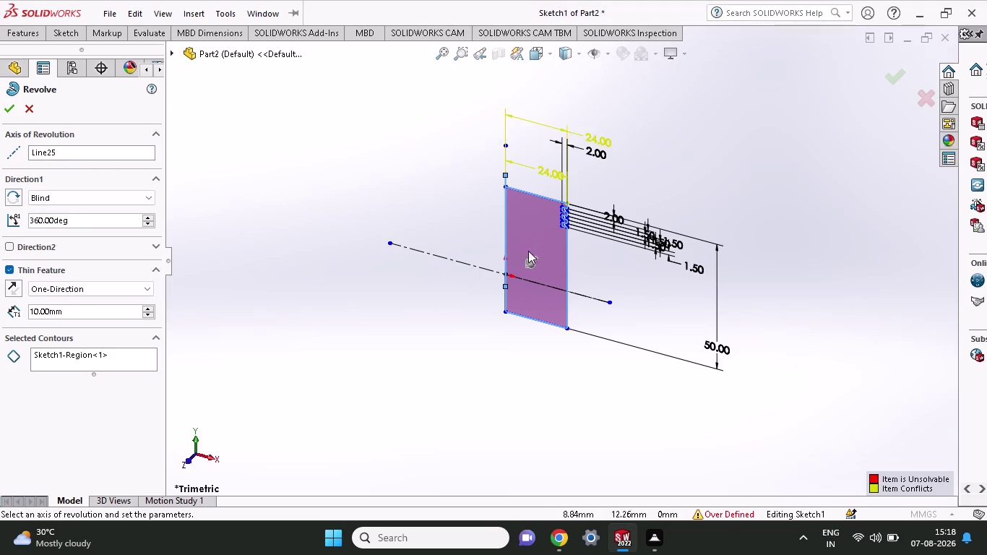
click(532, 241)
click(29, 107)
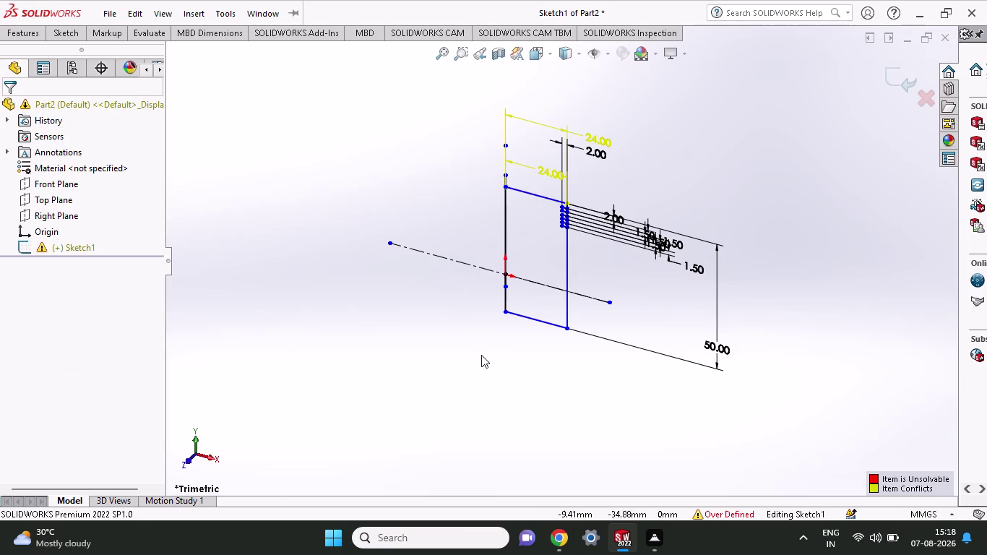
Draw a long line over the profile's left edge extending past its bottom.
middle_drag(482, 355, 526, 320)
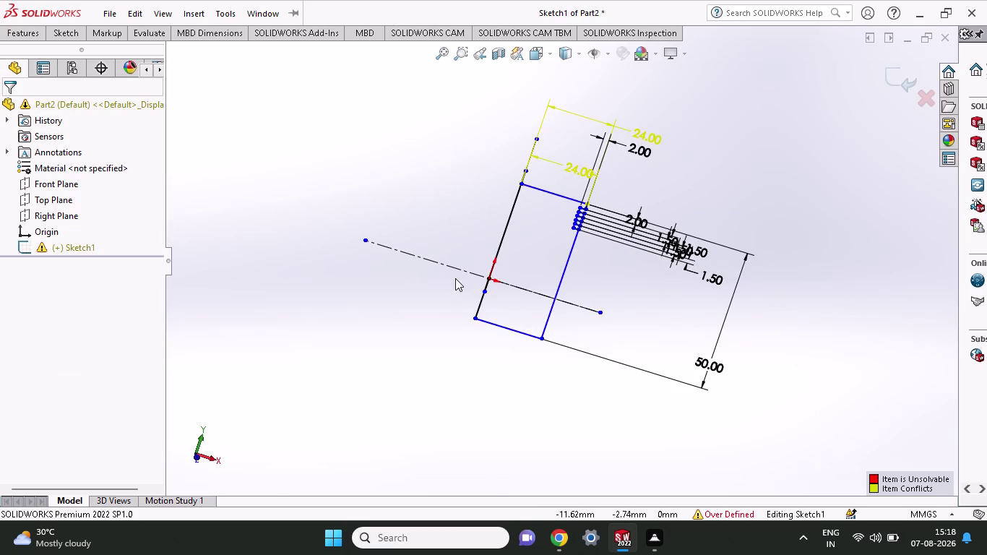
click(79, 33)
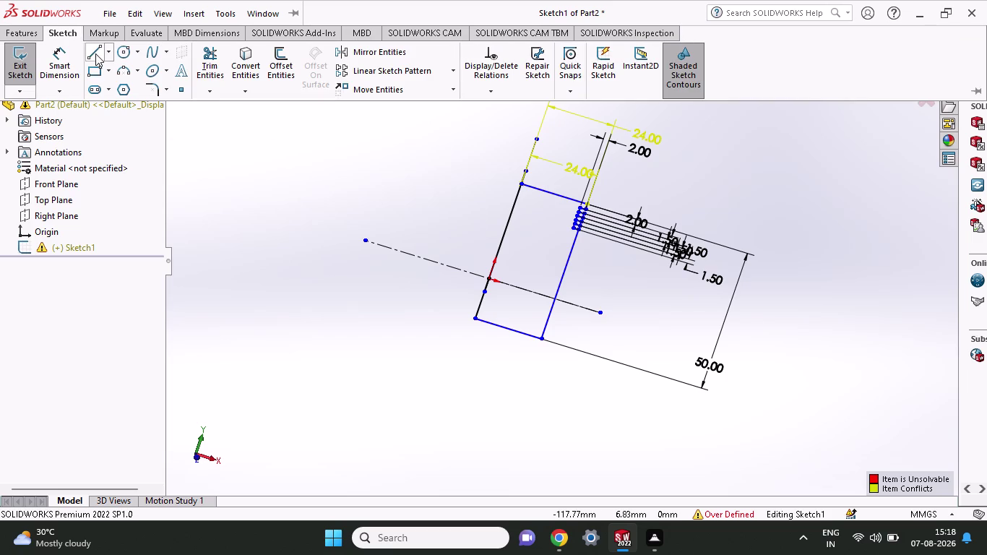
click(96, 54)
click(535, 141)
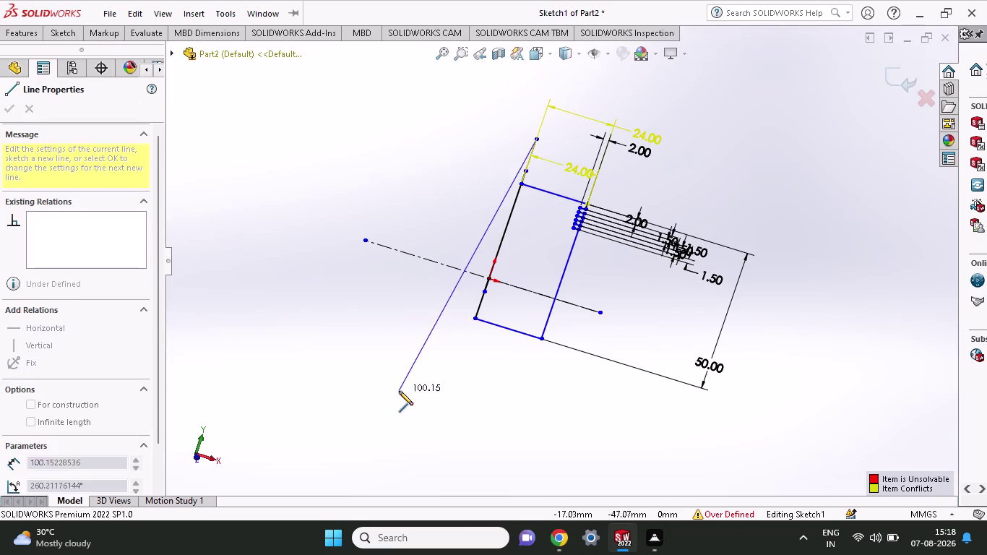
click(461, 363)
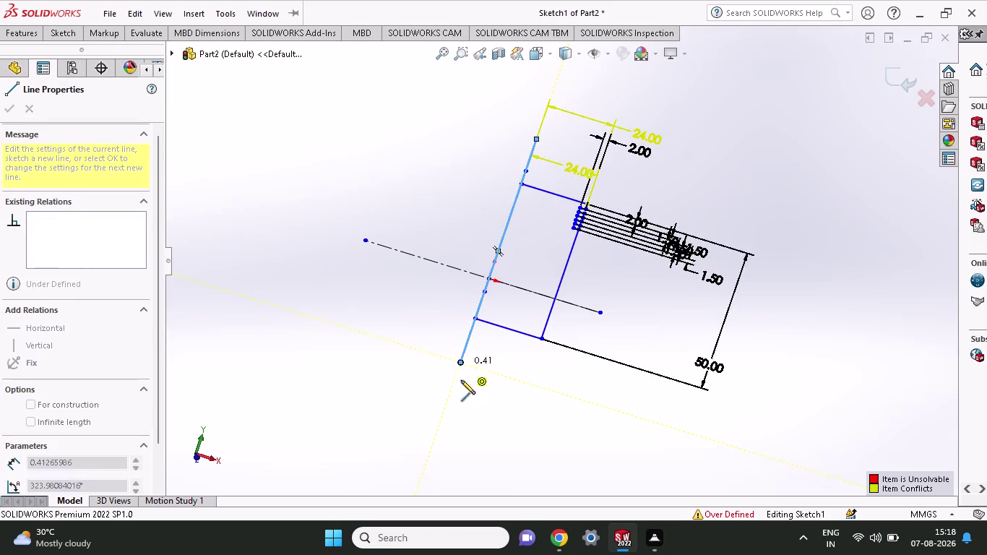
key(Escape)
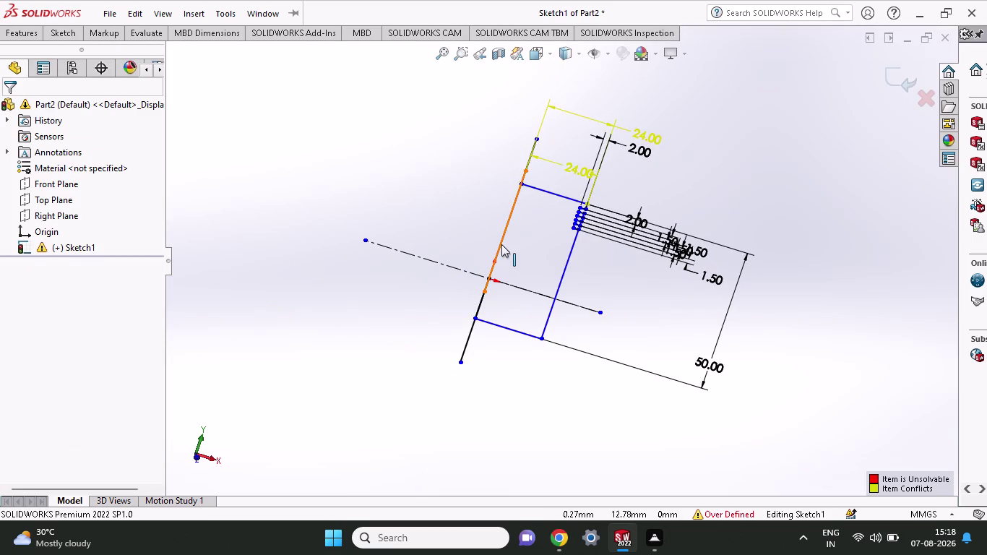
Delete two segments of the new line, then start a Revolved Boss/Base.
click(501, 244)
key(Delete)
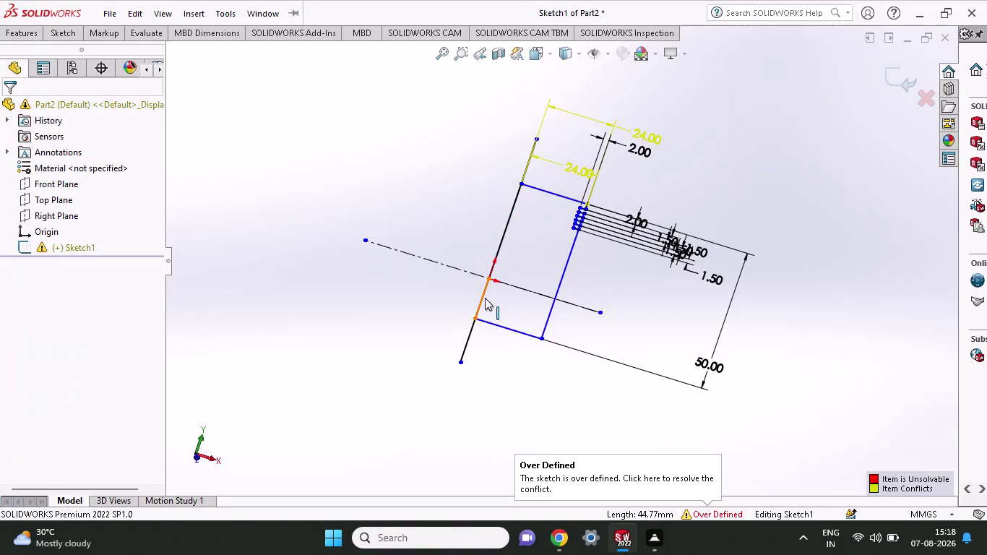
click(485, 298)
key(Delete)
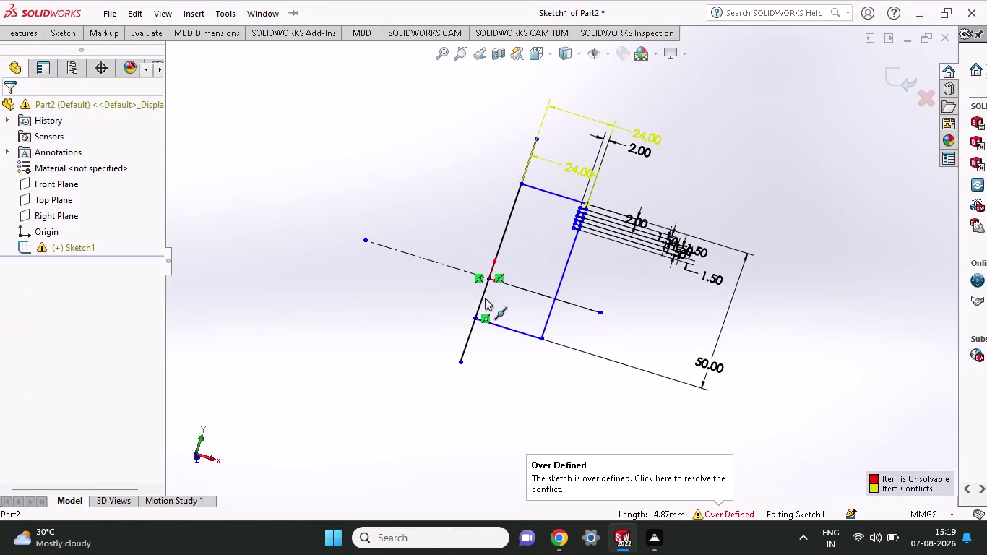
click(29, 41)
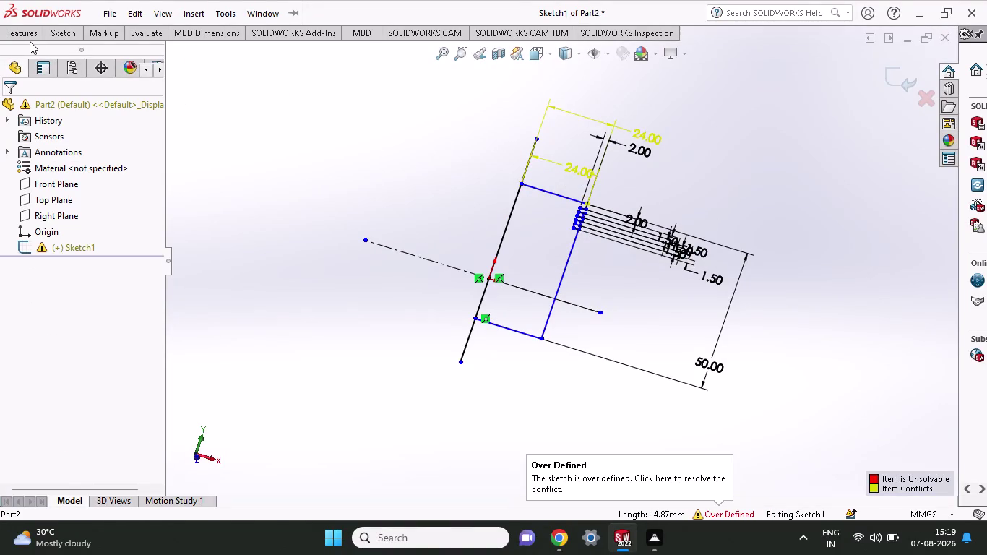
click(31, 35)
click(68, 75)
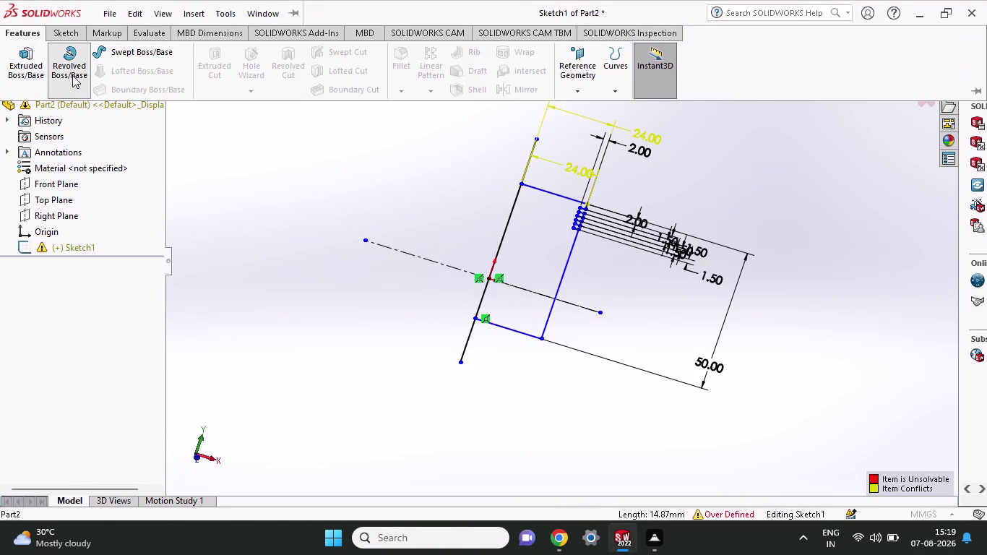
click(524, 246)
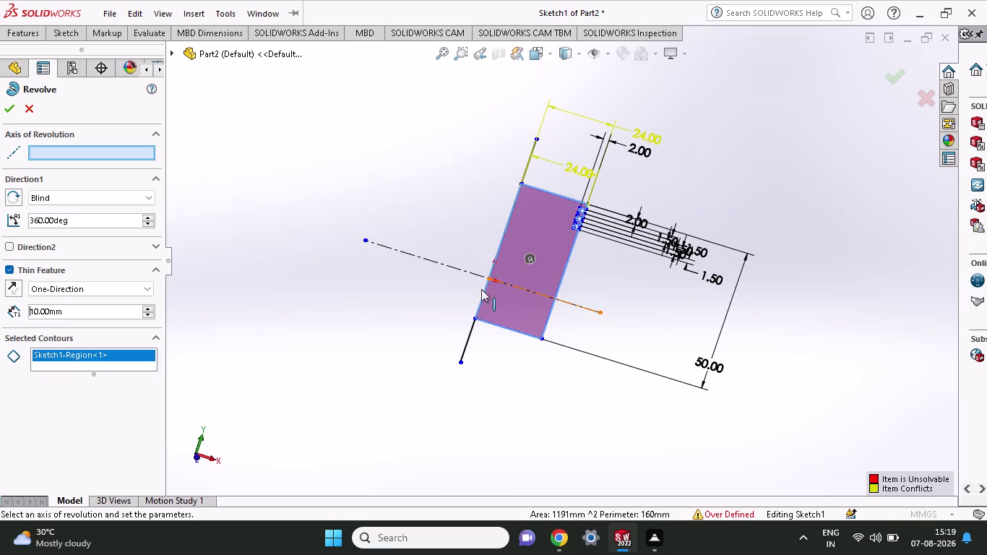
click(60, 155)
click(74, 152)
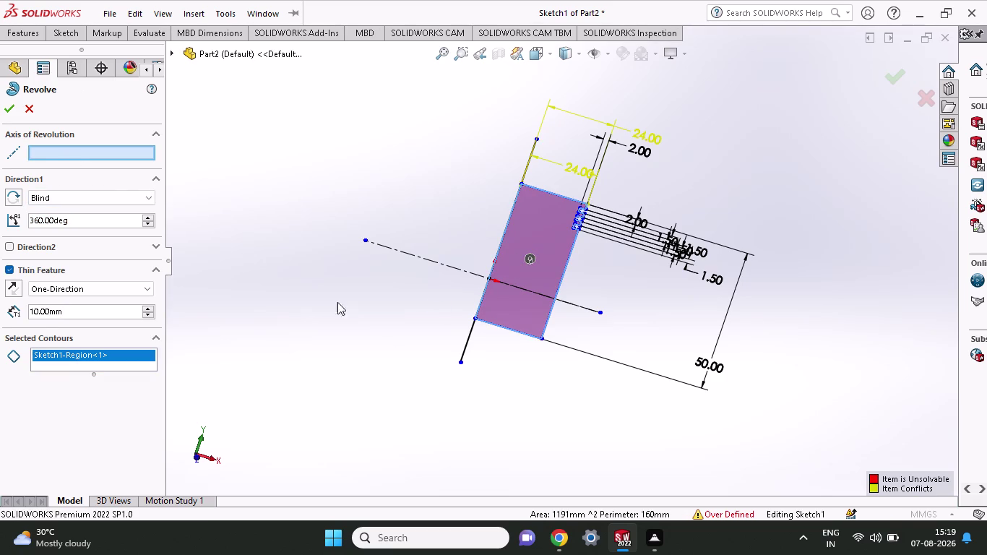
click(469, 346)
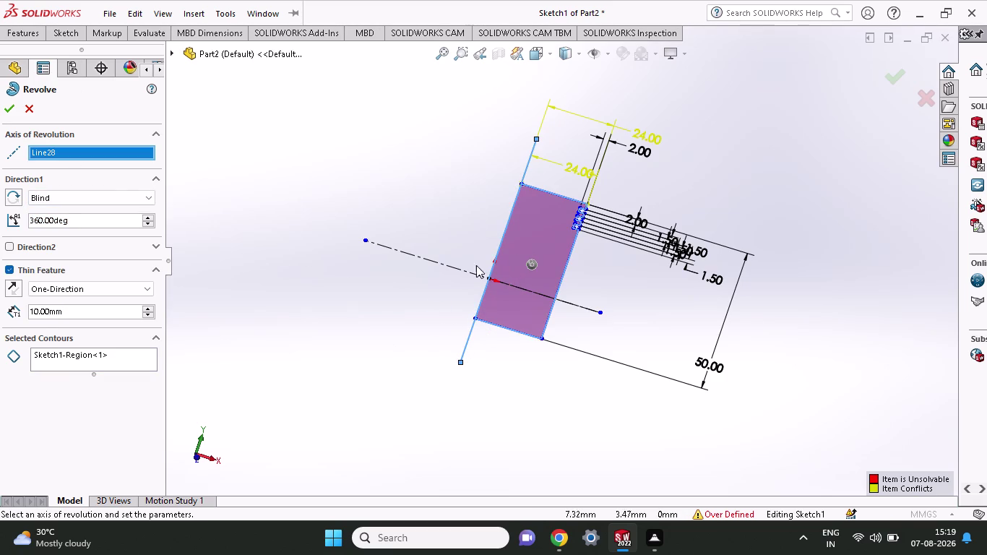
click(14, 113)
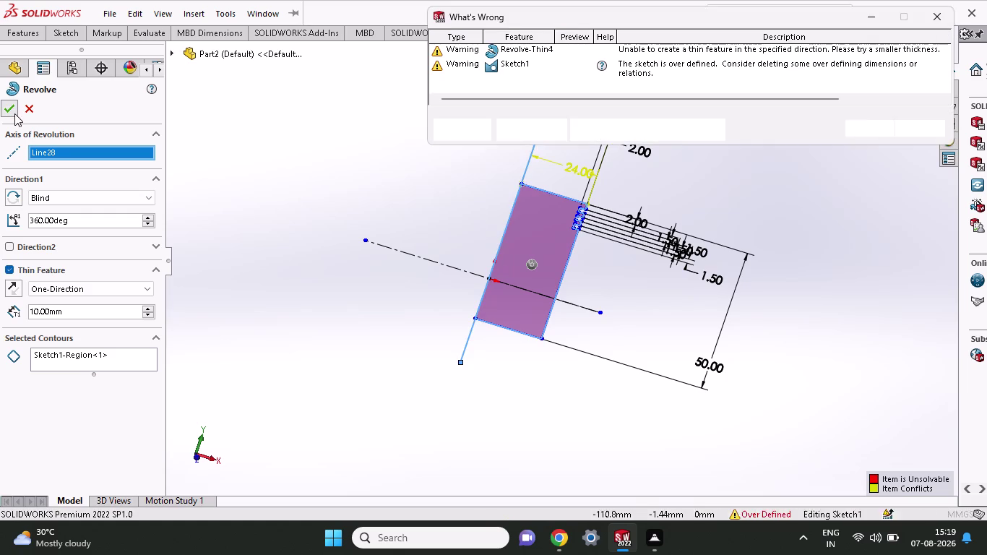
click(862, 126)
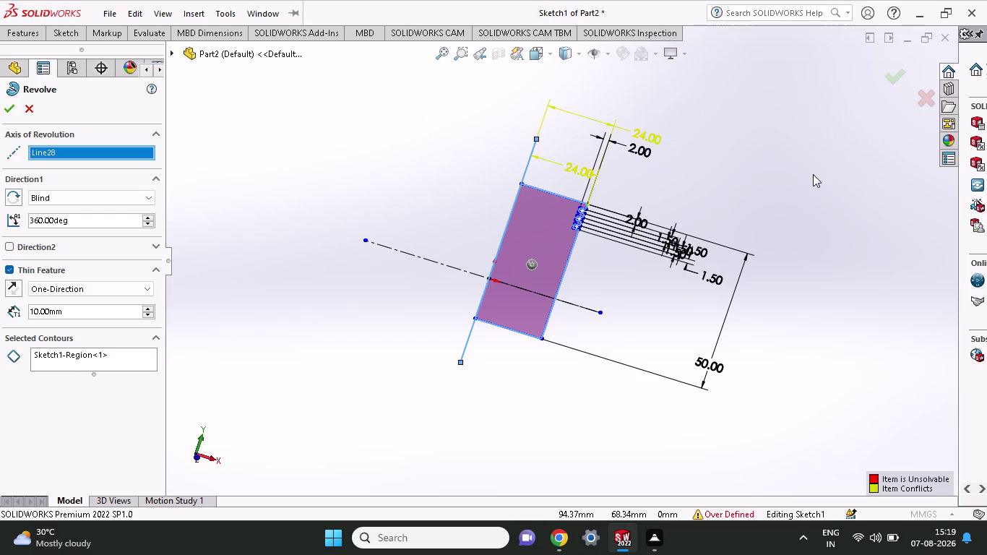
key(Escape)
key(Escape)
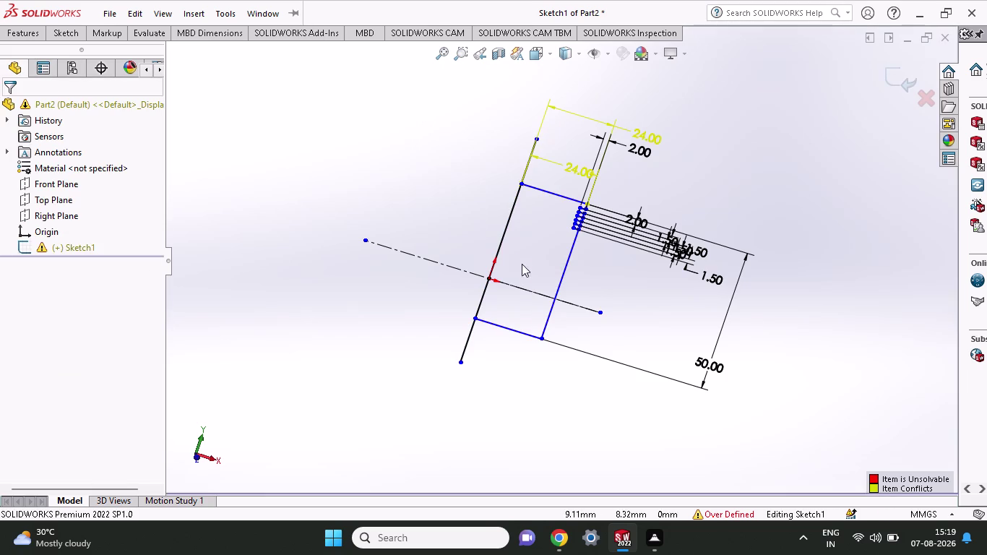
click(71, 38)
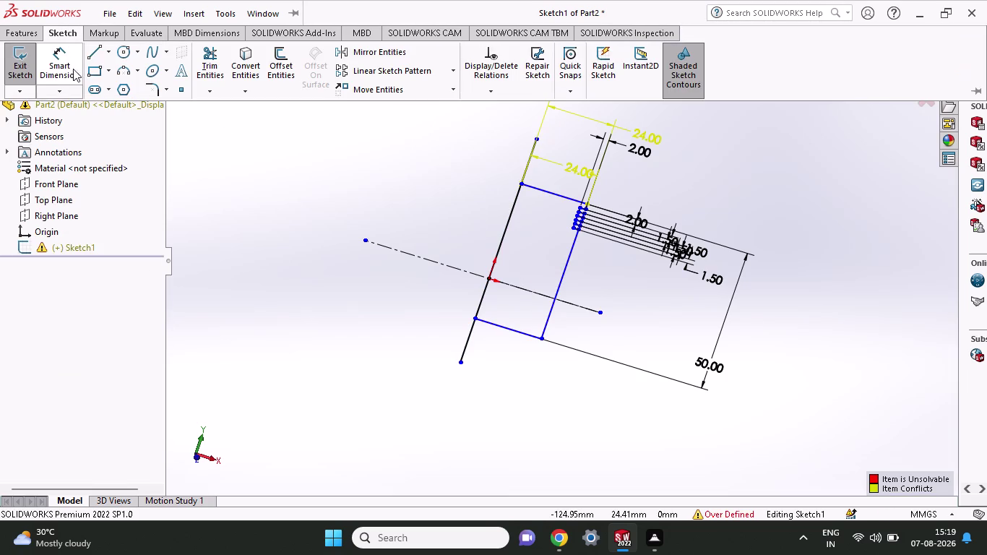
click(36, 36)
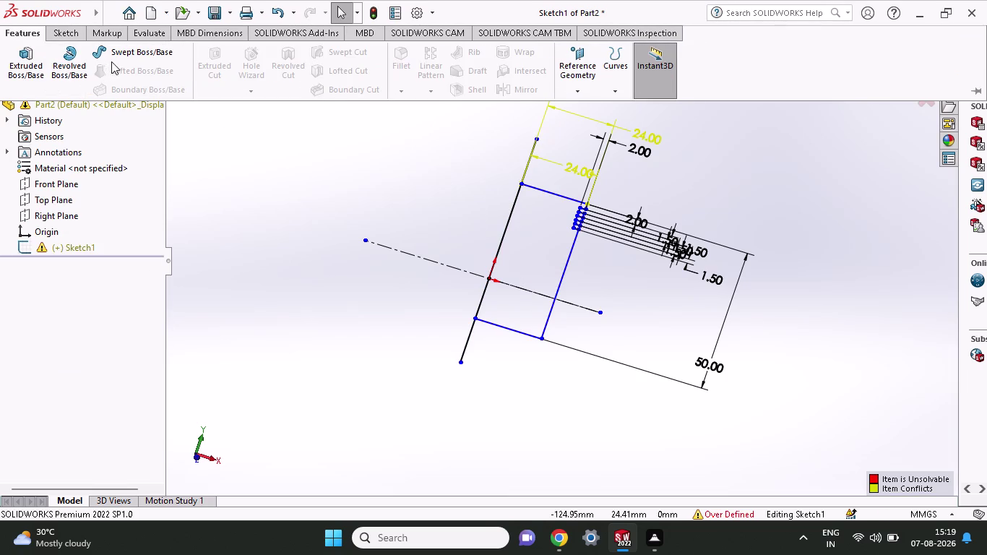
click(58, 63)
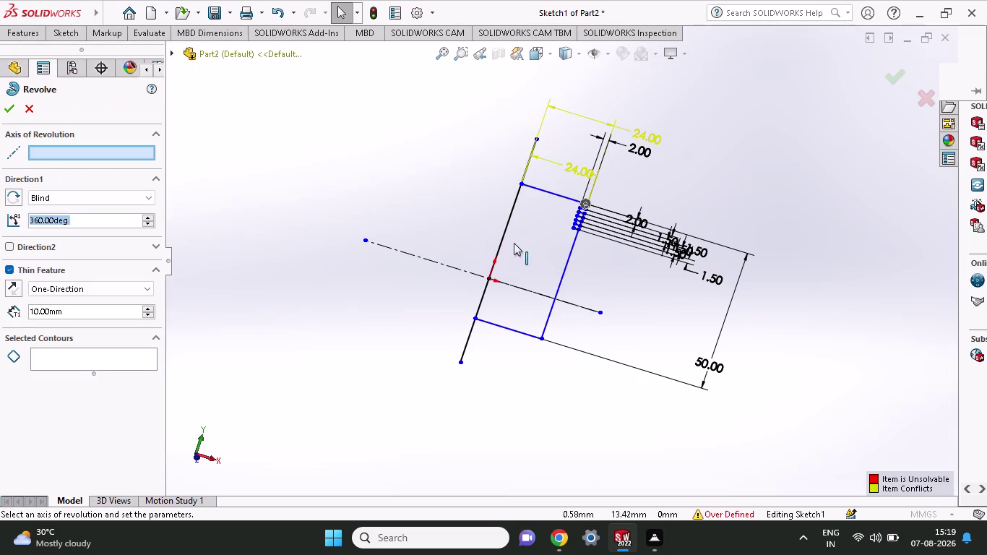
click(532, 239)
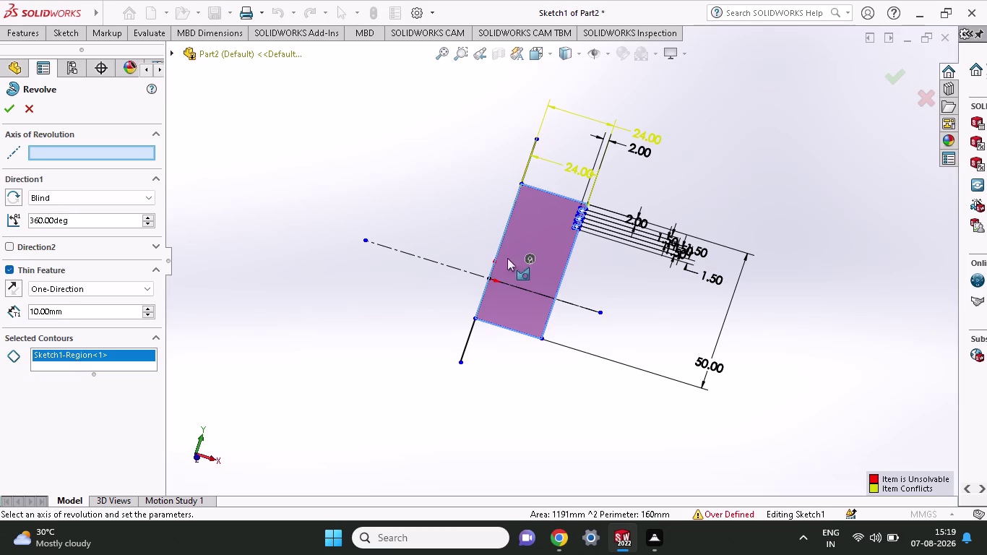
middle_drag(714, 171, 688, 174)
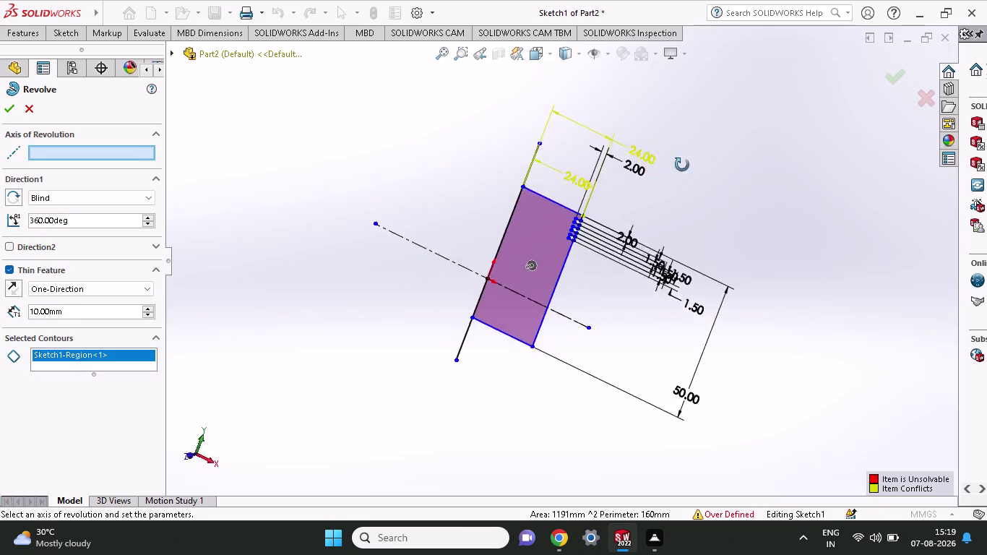
middle_drag(688, 174, 669, 130)
middle_click(669, 130)
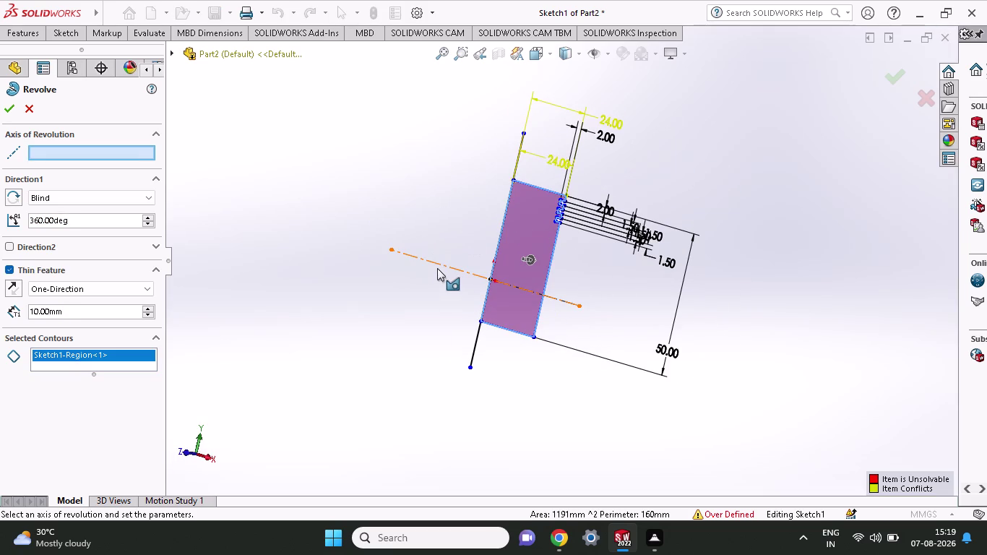
click(437, 265)
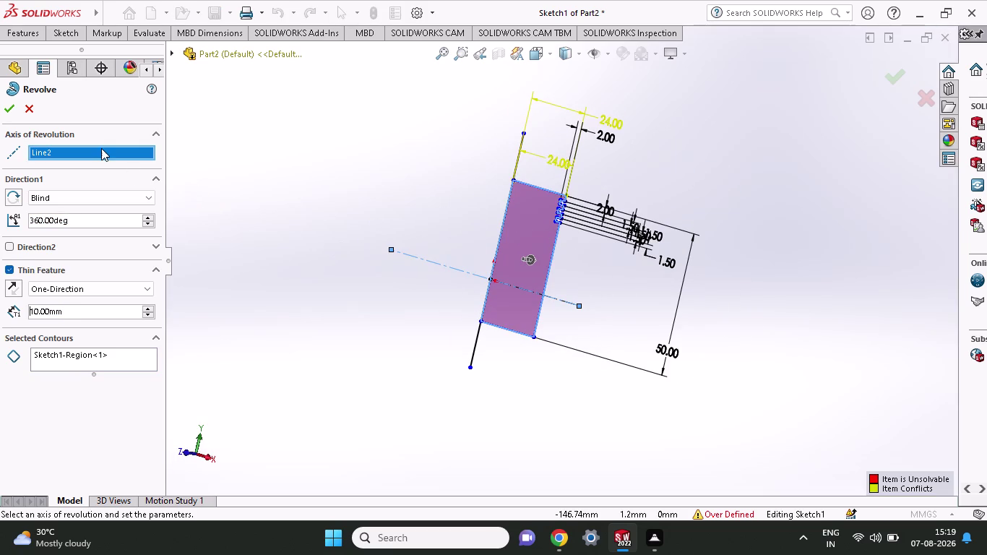
click(1, 107)
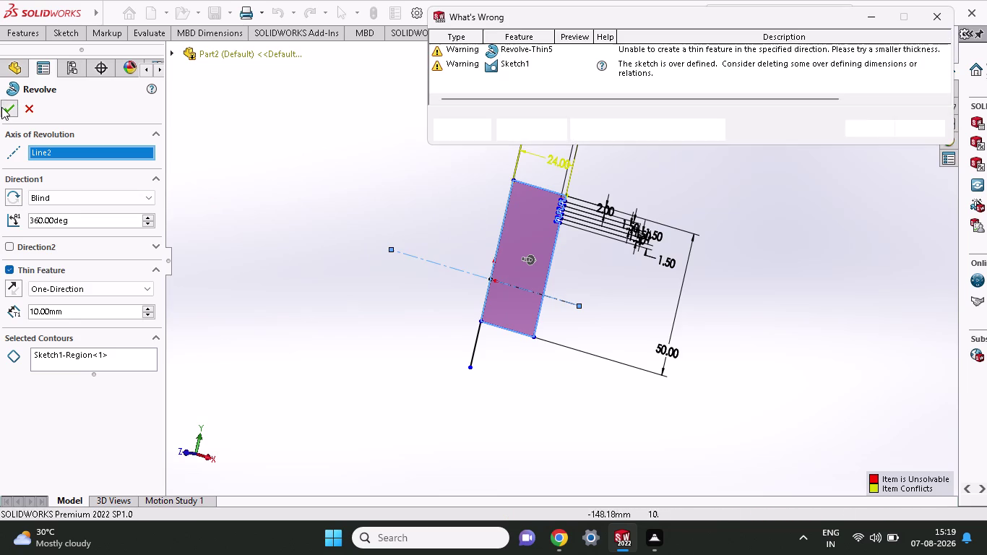
click(867, 124)
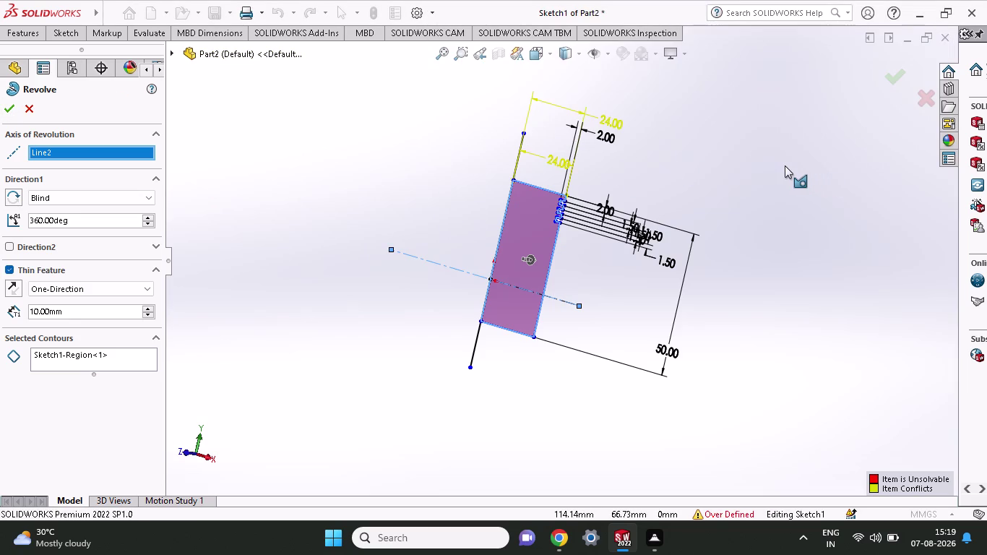
key(ctrl+z)
key(ctrl+z)
key(Escape)
key(Escape)
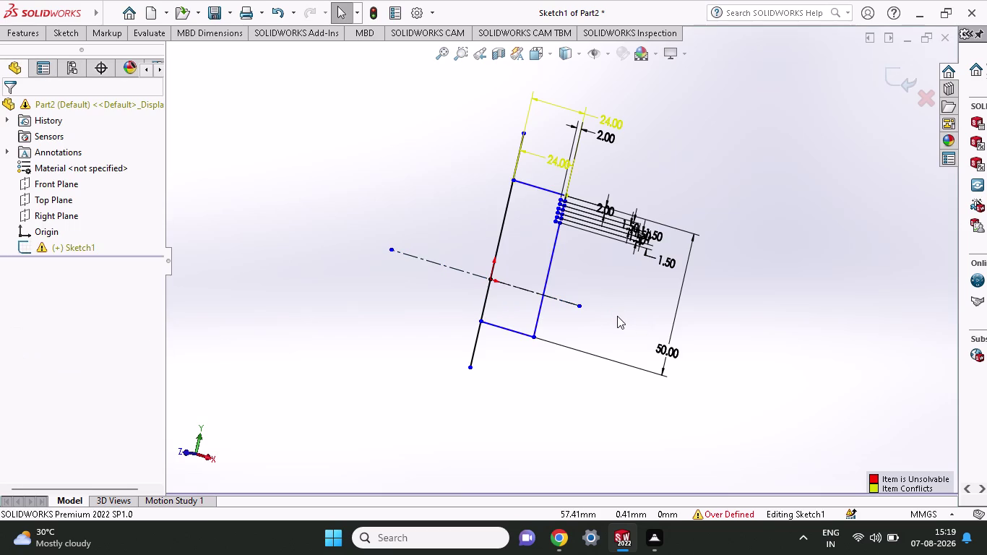
Undo the last four sketch line edits.
key(ctrl+z)
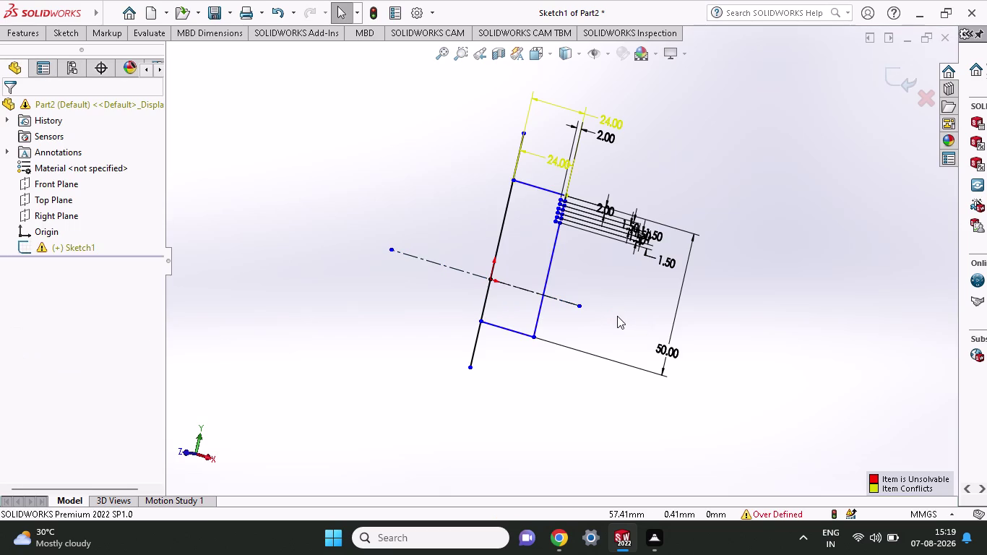
key(ctrl+z)
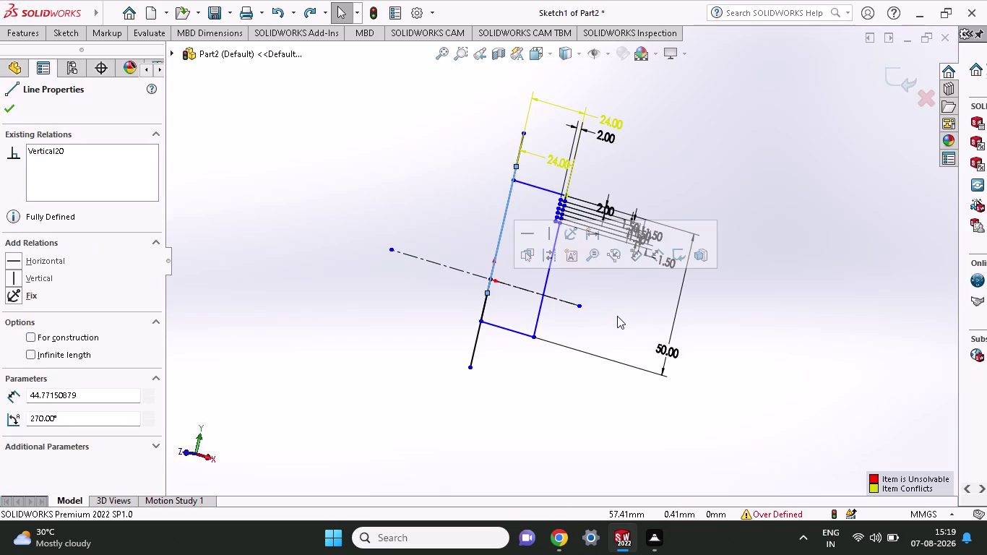
key(ctrl+z)
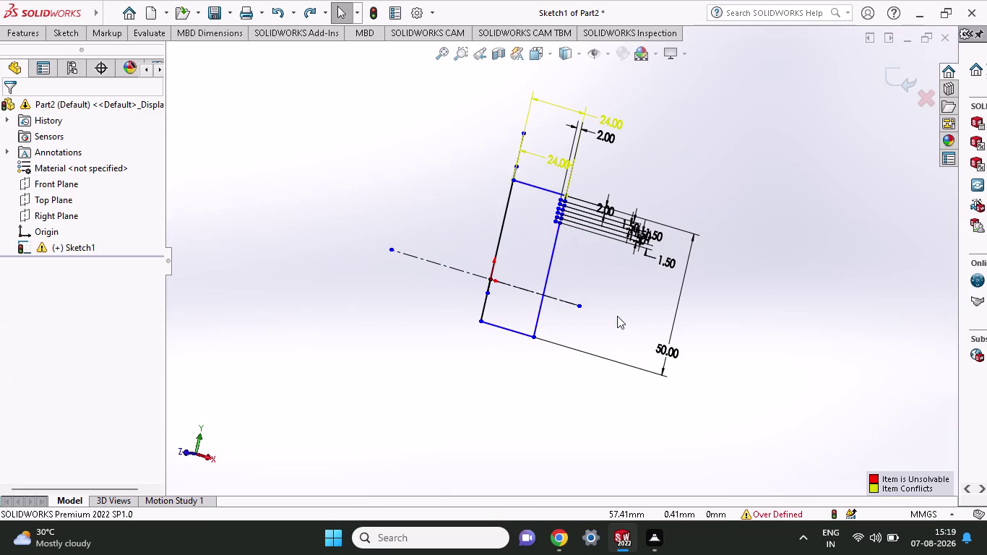
key(ctrl+z)
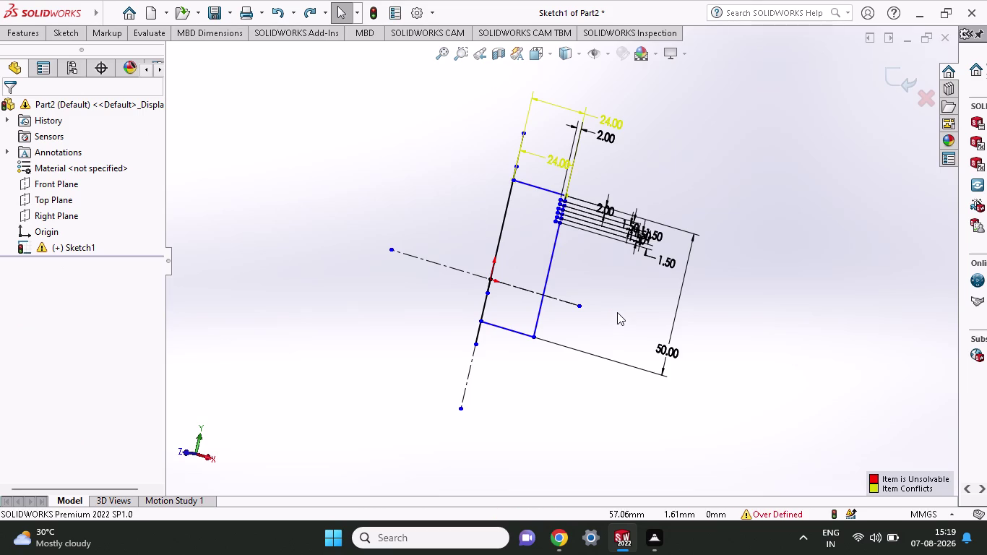
Start a new thin 360° Revolved Boss/Base with the profile region selected.
click(56, 30)
click(34, 28)
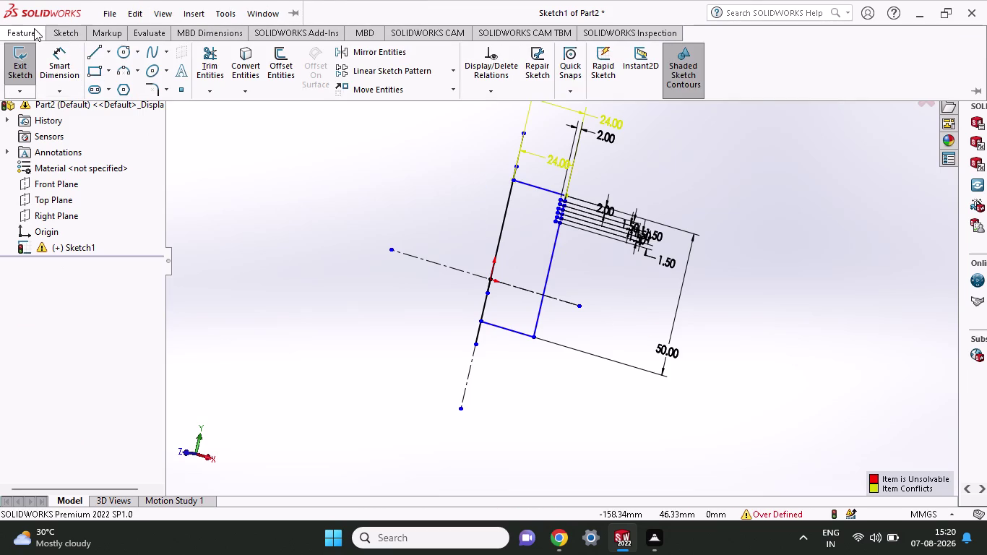
click(76, 74)
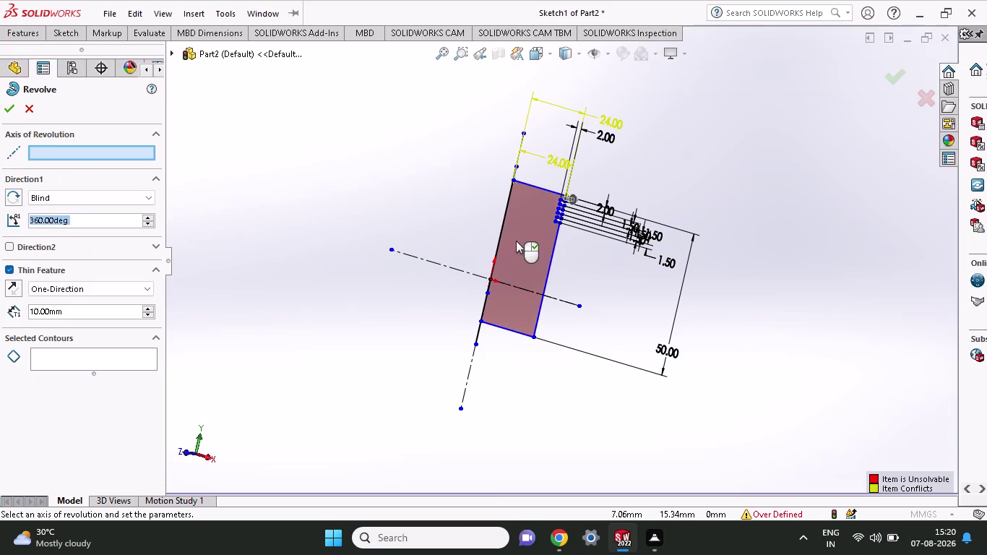
click(521, 238)
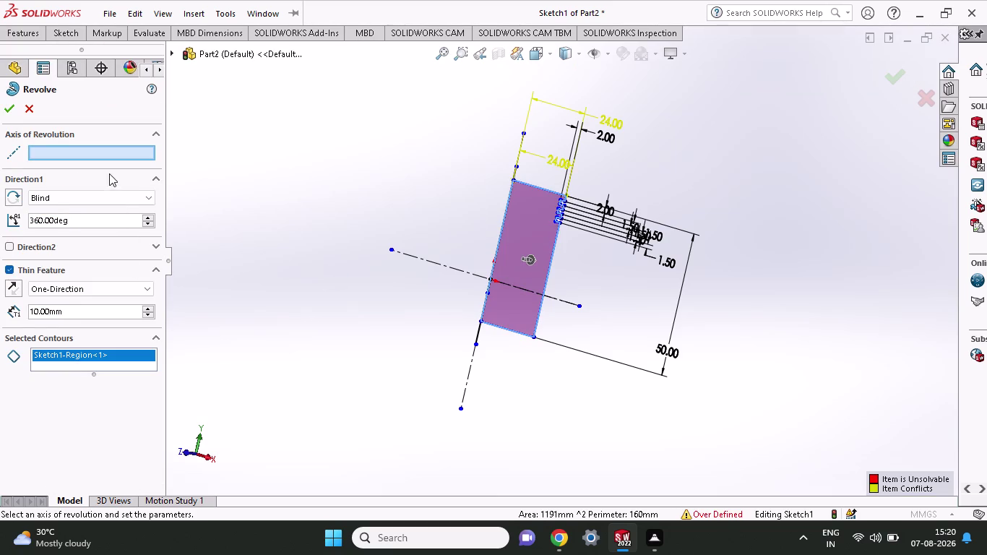
Revolve about the Line4 centerline with 10 mm thin feature; close the rebuild error.
click(109, 151)
click(471, 360)
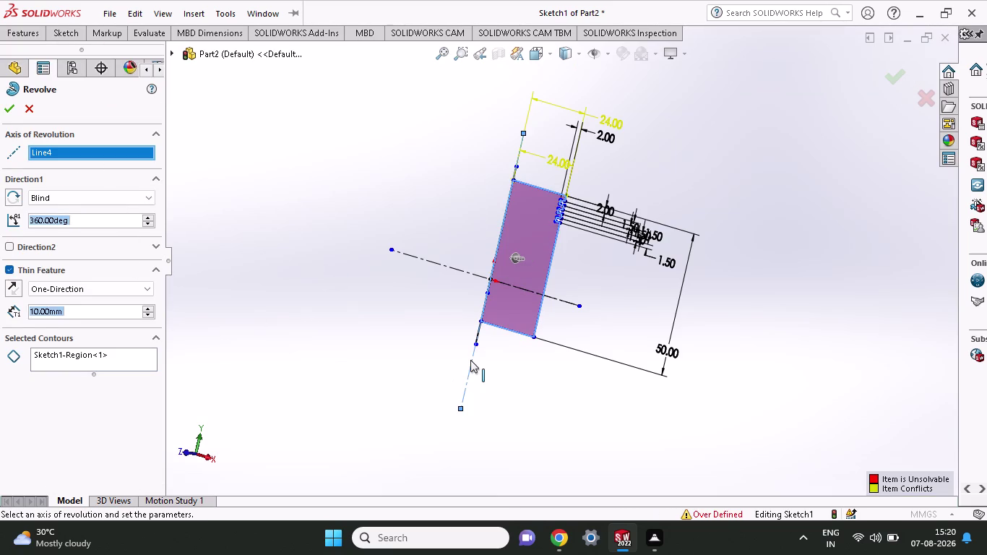
click(12, 102)
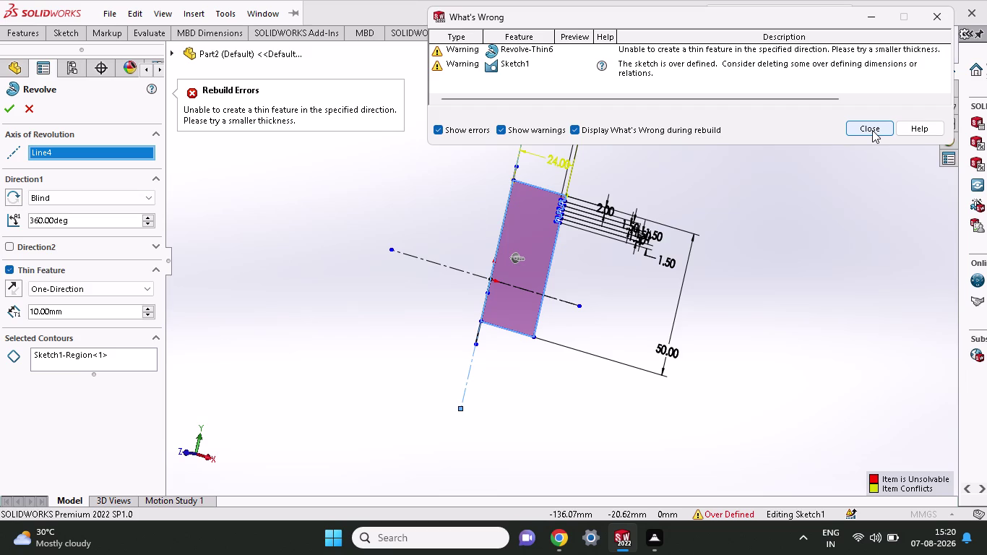
click(872, 130)
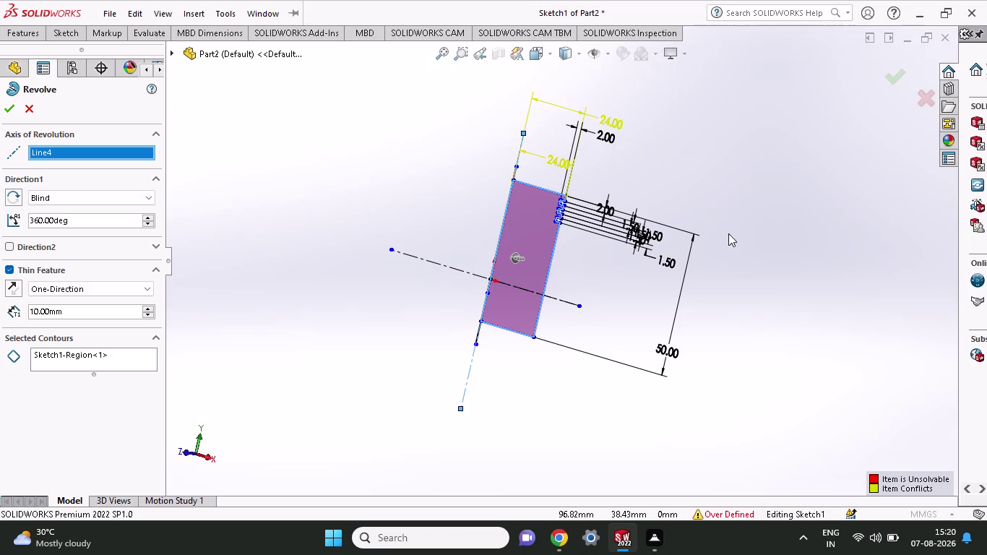
Orbit the sketch edge-on and back toward face-on to inspect it.
middle_drag(745, 210, 720, 210)
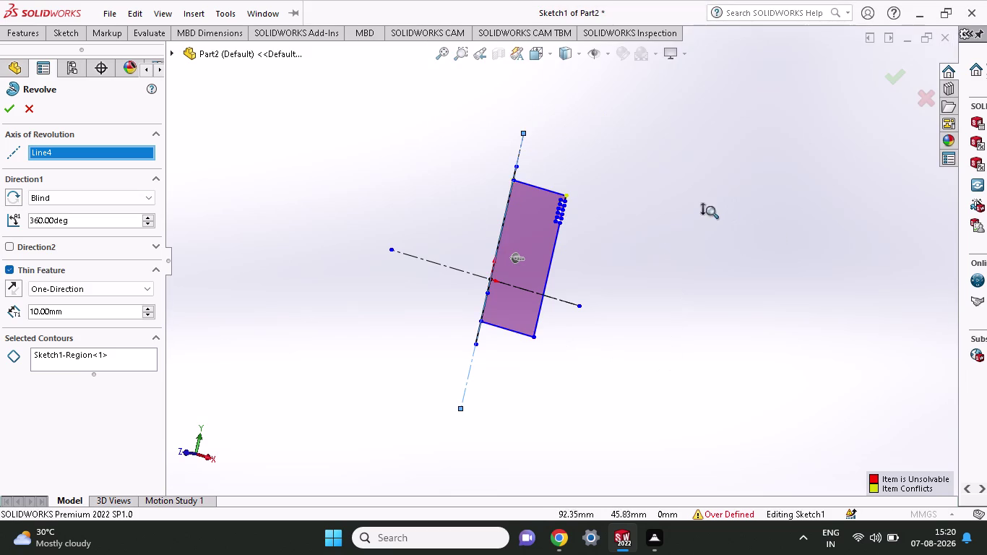
middle_drag(720, 210, 690, 210)
scroll(up, 3)
middle_drag(689, 220, 611, 207)
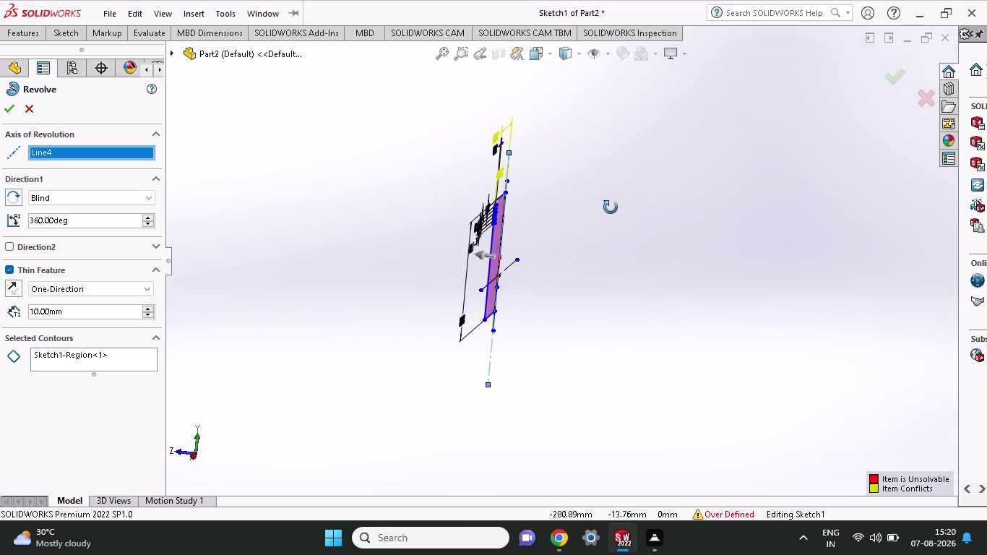
middle_drag(611, 207, 673, 205)
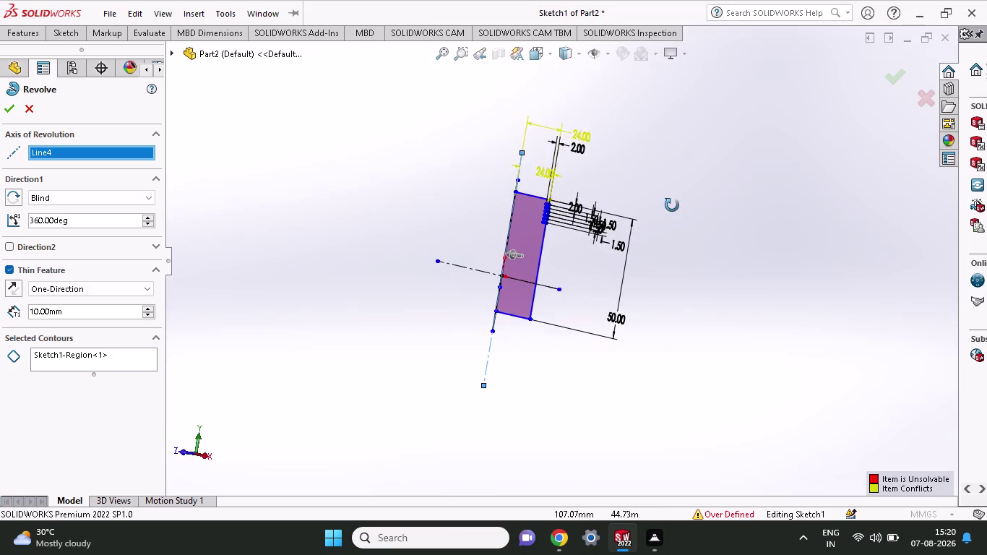
middle_drag(672, 205, 695, 209)
scroll(up, 3)
Select Line2 as the revolve axis and clear the thin feature thickness value.
click(459, 264)
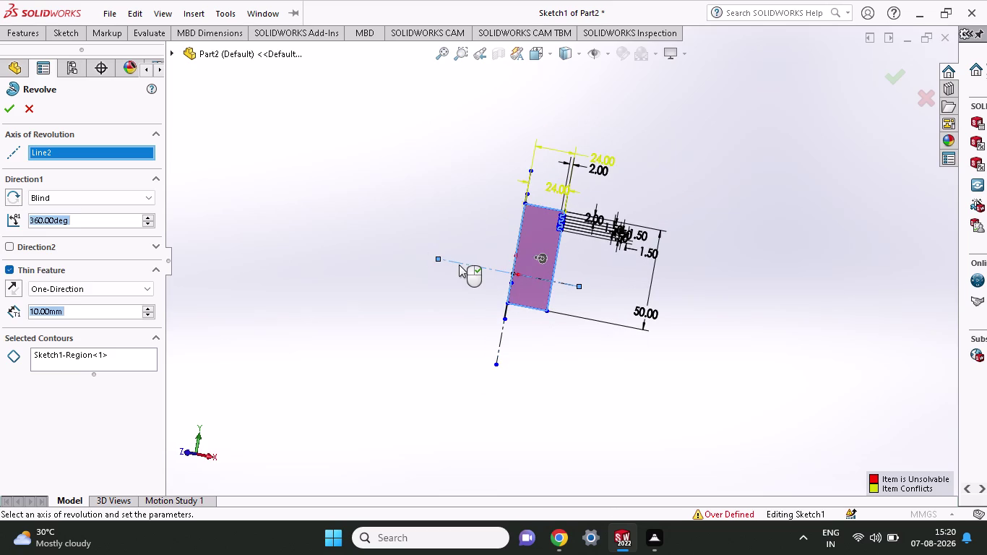
key(Delete)
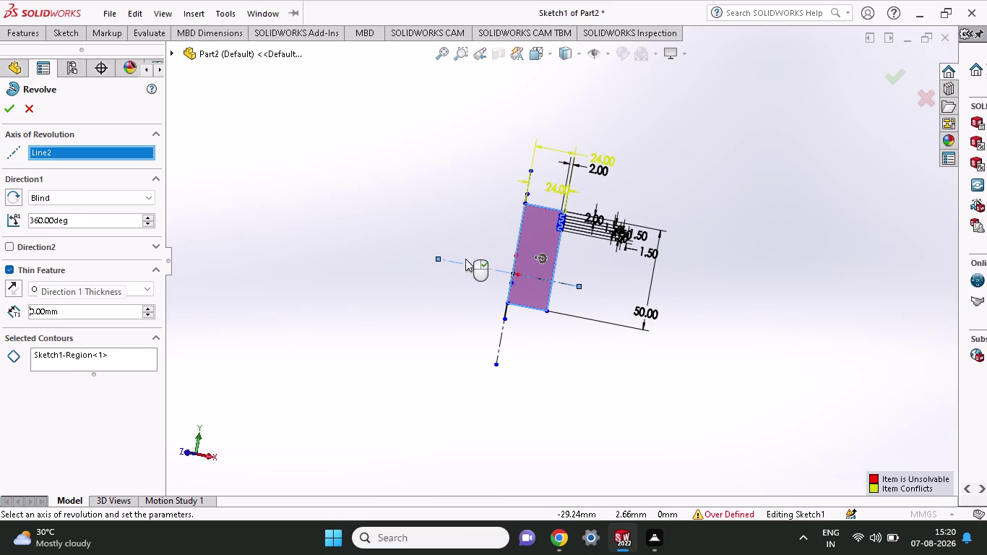
key(Delete)
right_click(480, 271)
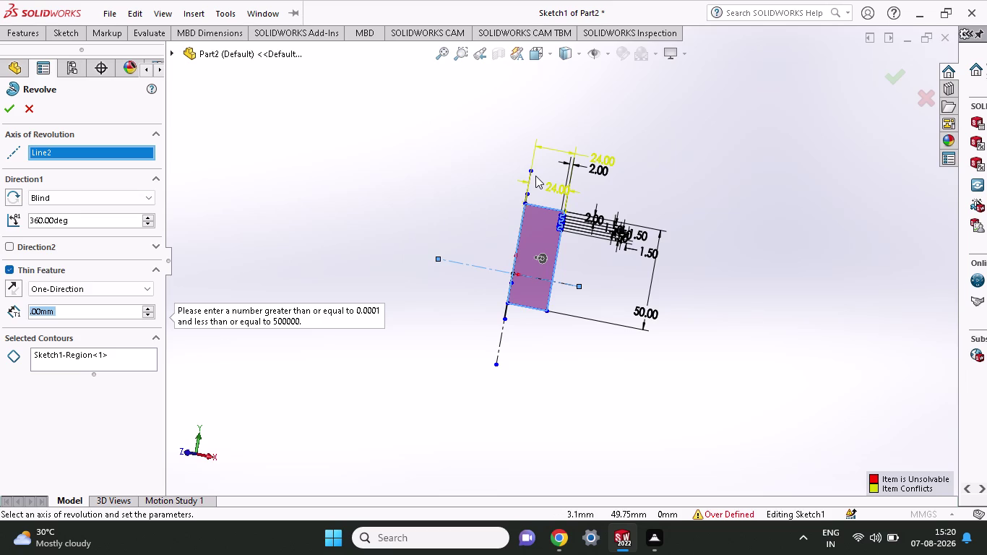
key(Escape)
key(Escape)
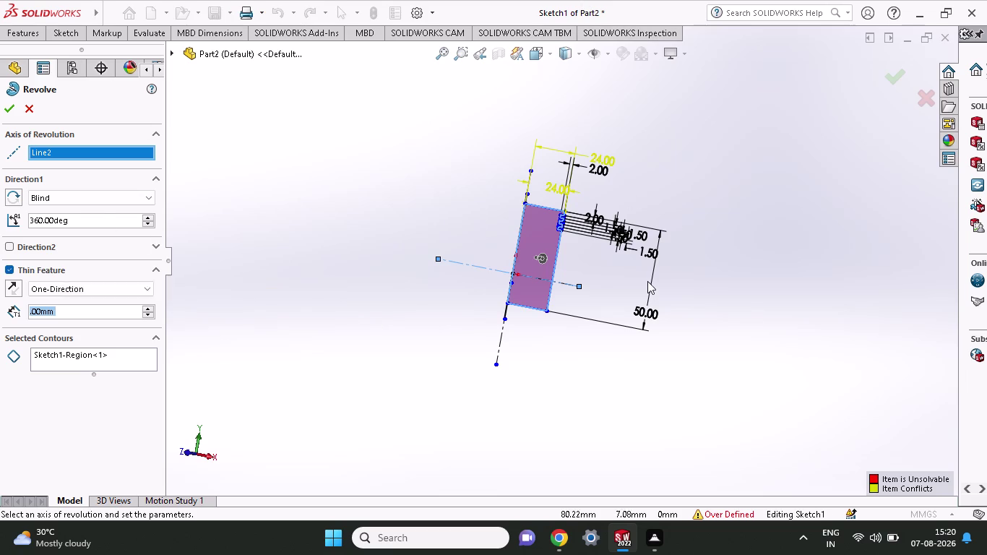
key(Escape)
key(Escape)
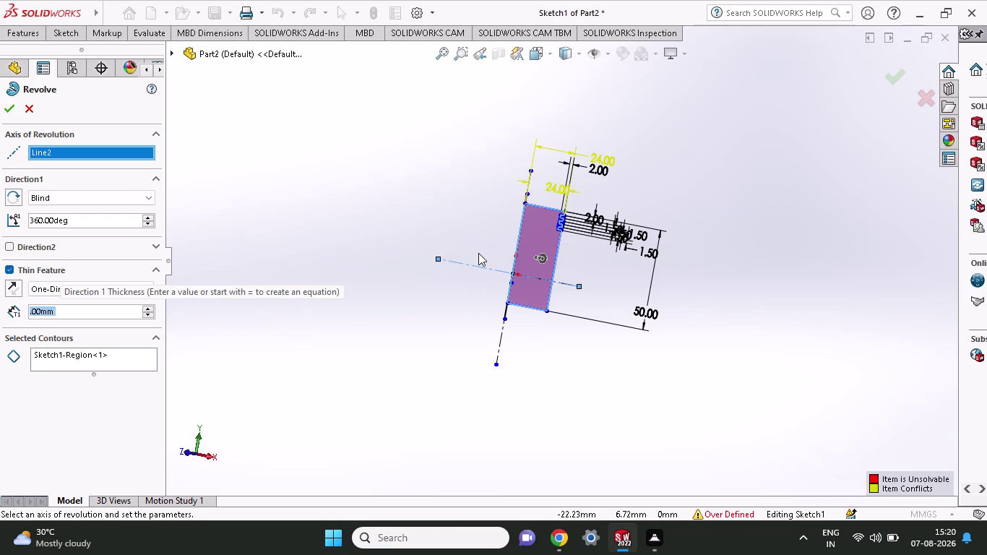
Restore the thin thickness to 10.00 mm, reselect Line2, and cancel the revolve.
click(484, 266)
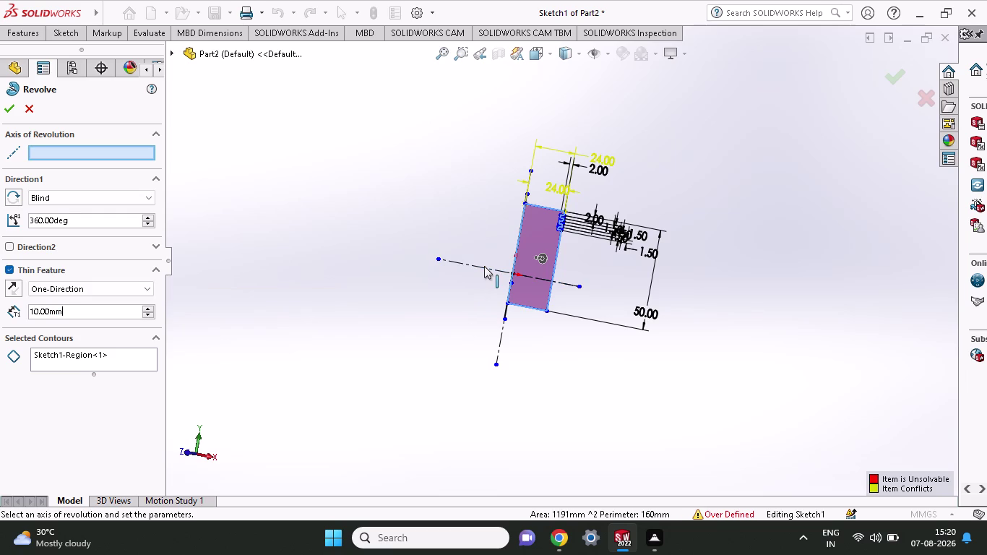
key(Delete)
key(Delete)
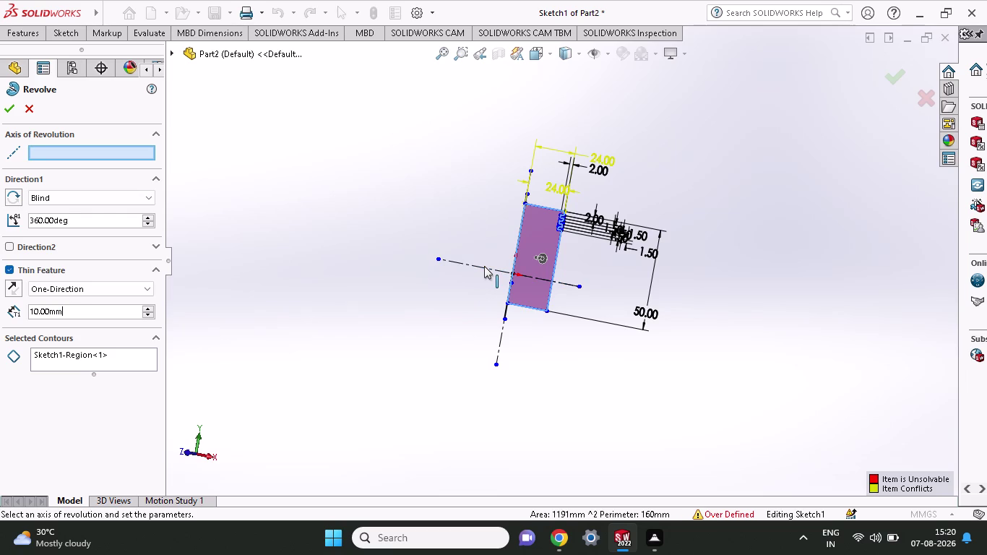
key(Escape)
click(494, 267)
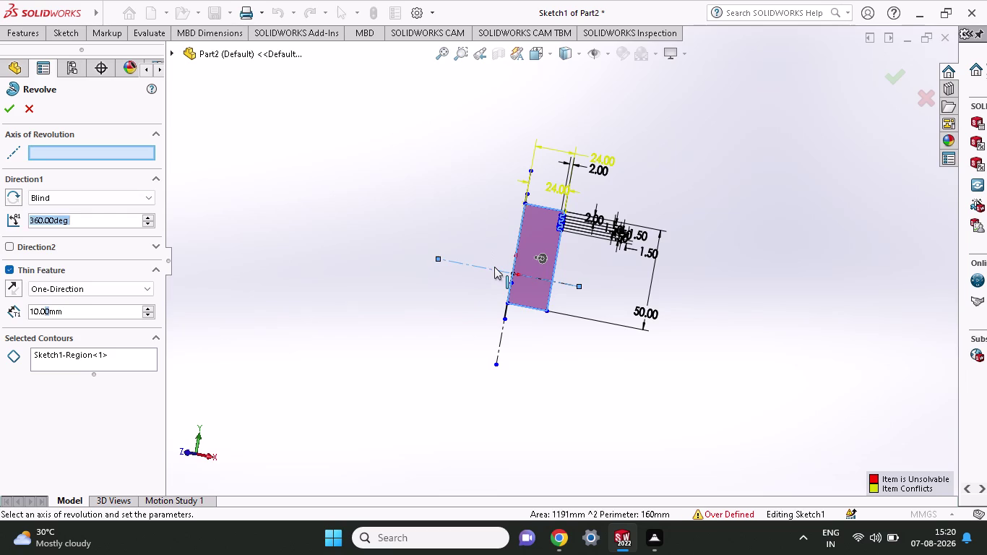
key(Delete)
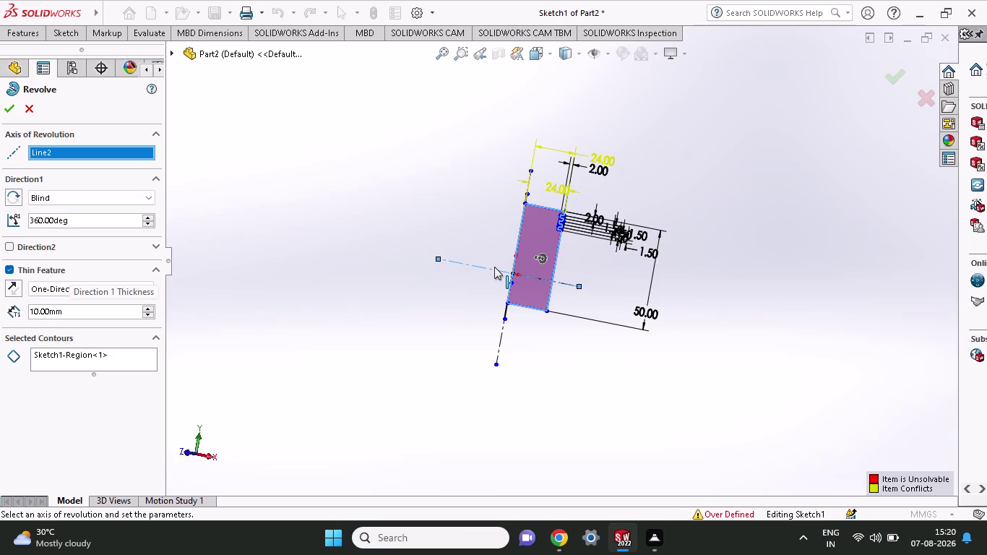
key(Escape)
click(27, 110)
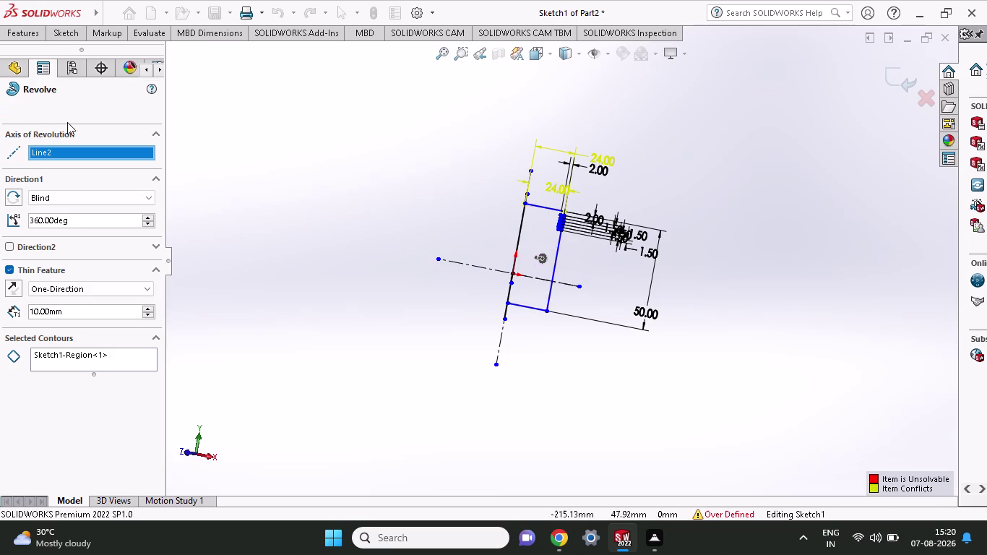
Delete the long and short horizontal centerlines from the piston sketch.
click(446, 259)
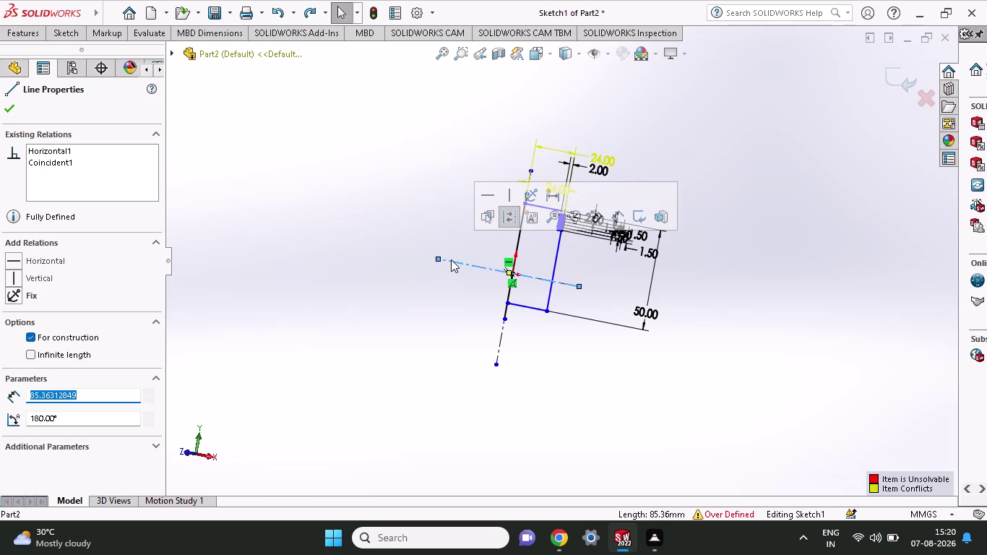
key(Delete)
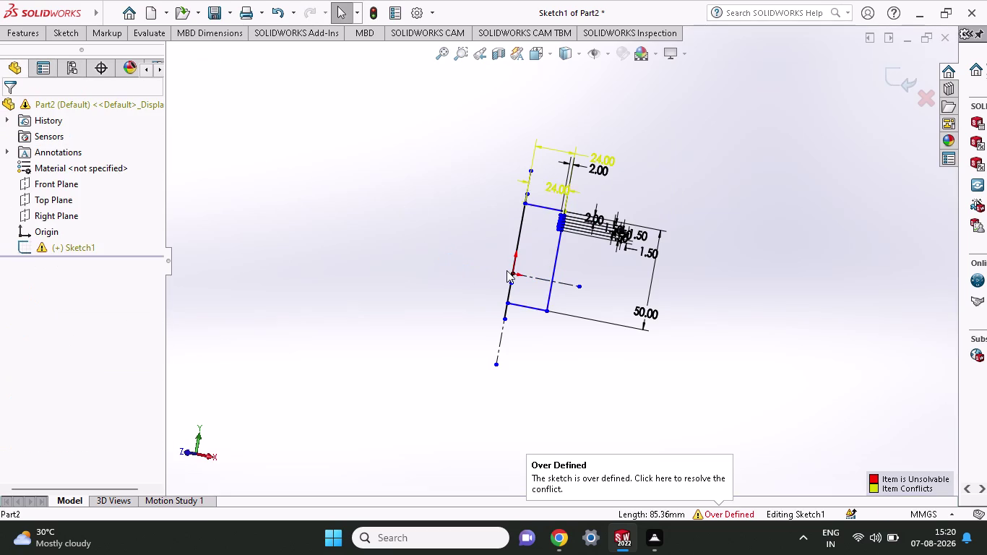
click(542, 279)
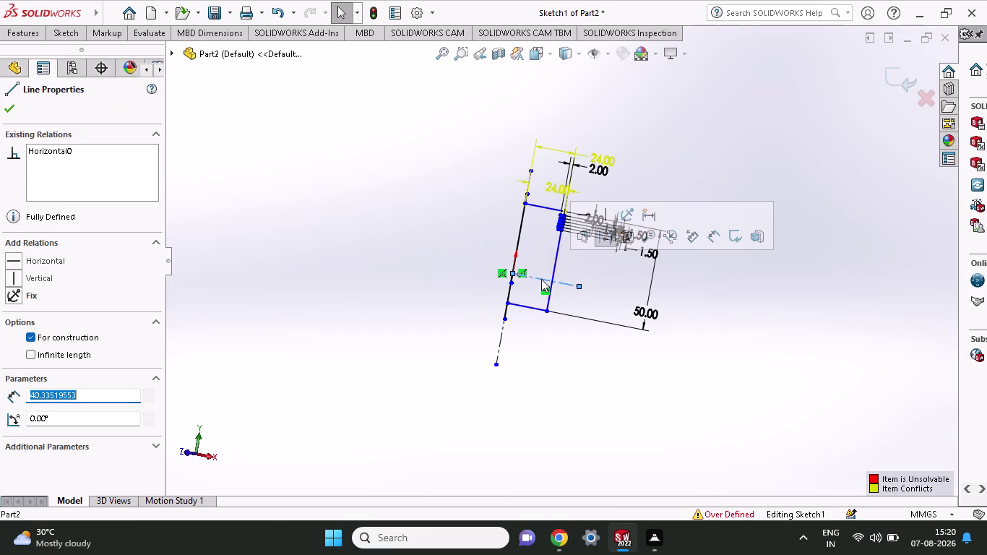
key(Delete)
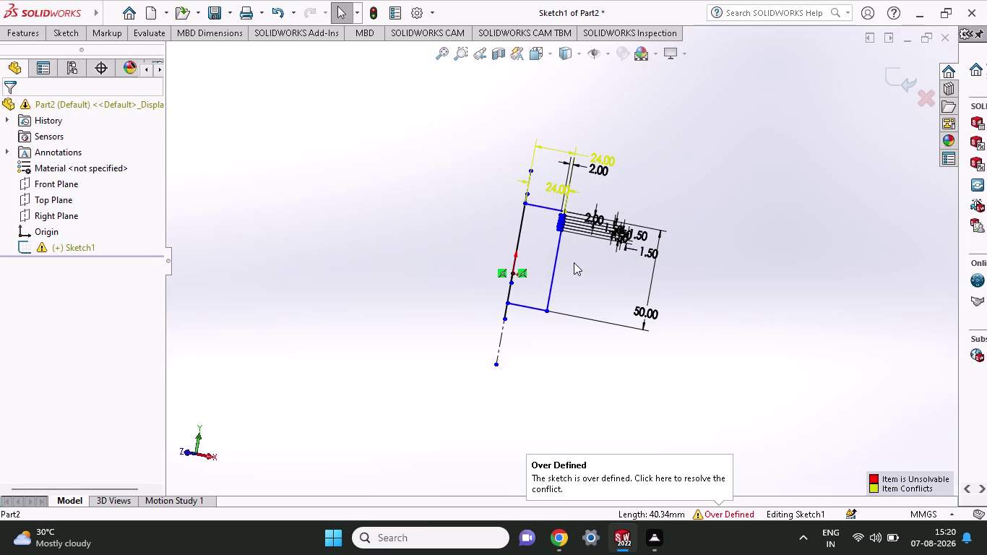
middle_drag(574, 262, 479, 237)
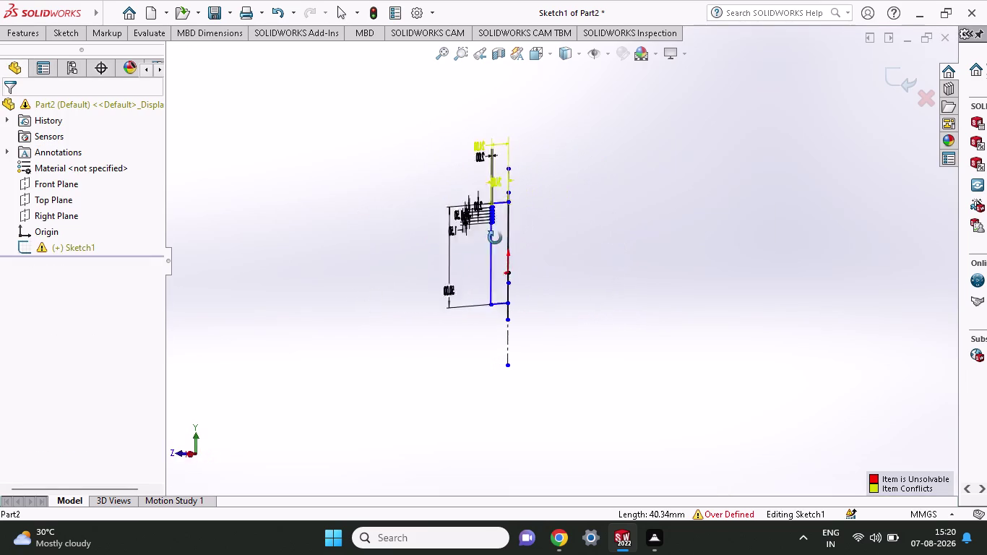
middle_drag(478, 238, 641, 279)
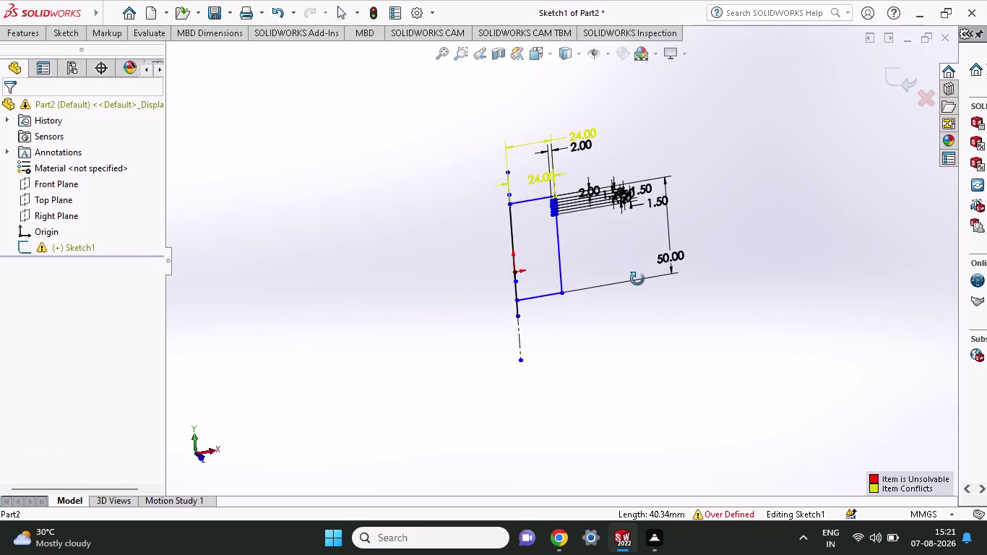
middle_drag(641, 279, 573, 277)
Start a new Revolved Boss/Base on the sketch profile region.
click(73, 28)
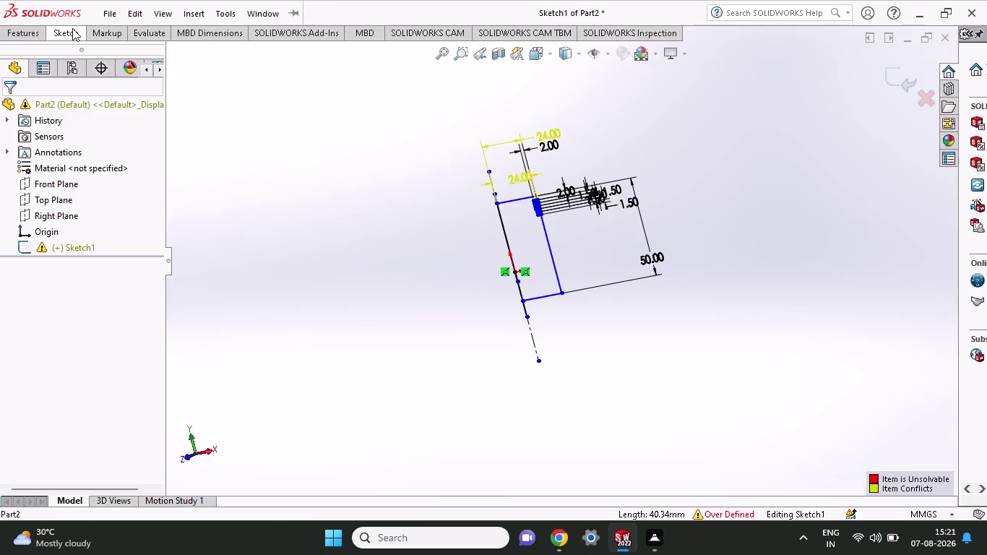
click(18, 33)
click(74, 67)
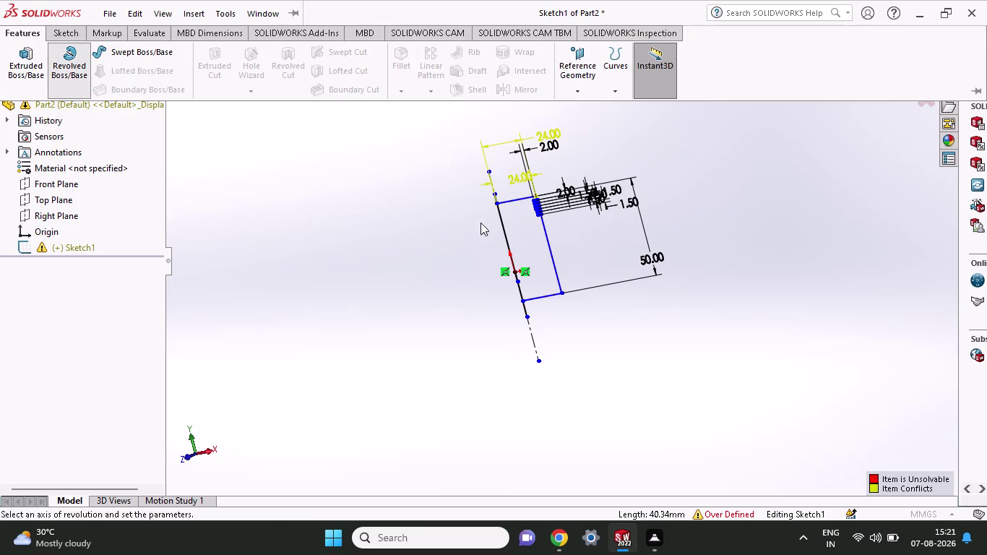
click(514, 227)
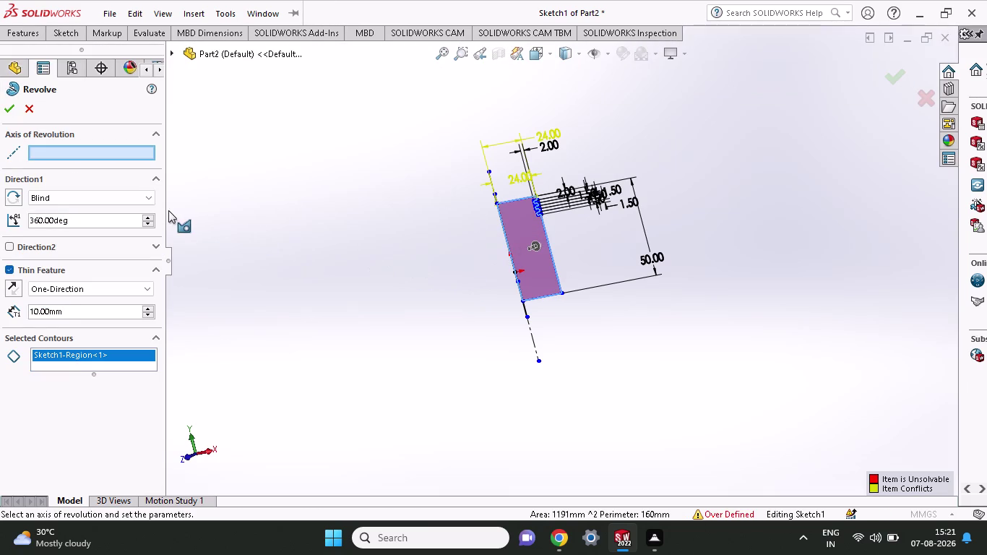
Set Line3 as the thin revolve axis after trying the vertical centerline.
click(136, 152)
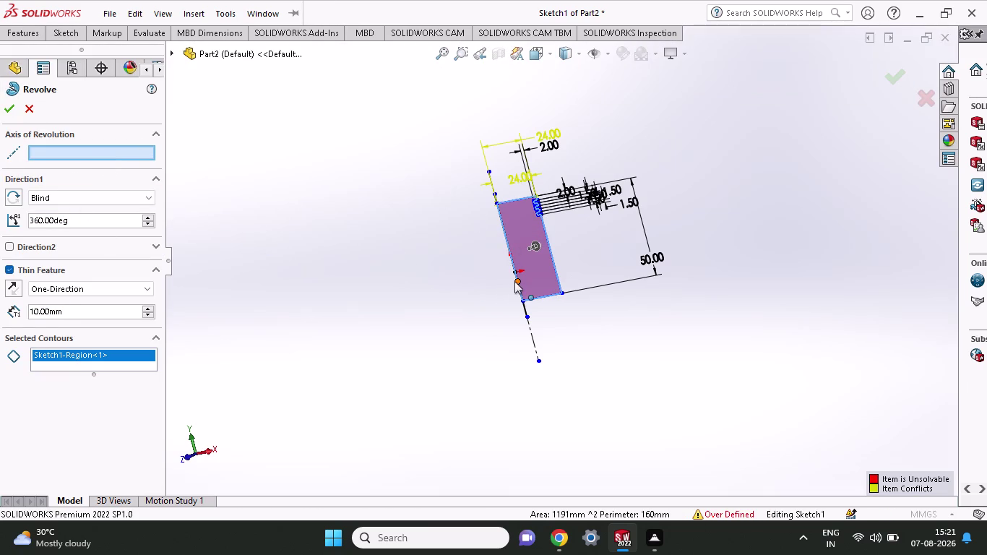
click(506, 245)
click(528, 328)
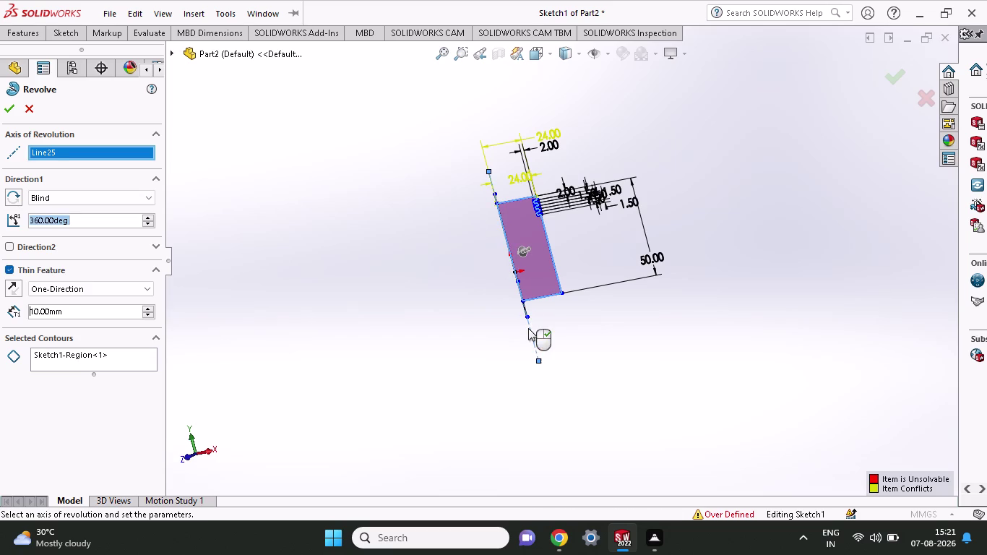
click(490, 182)
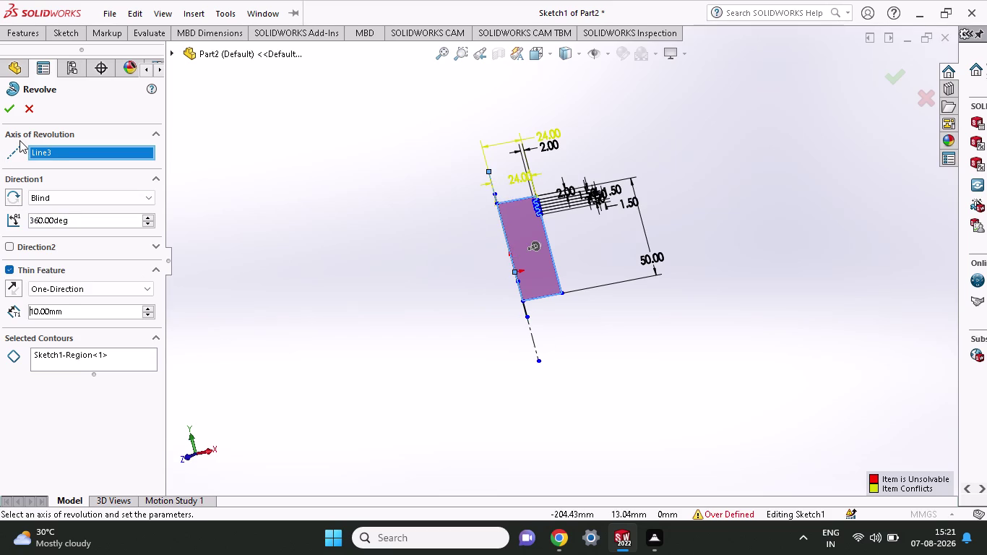
Attempt the thin revolve, dismiss the thickness error, and cancel it.
click(15, 113)
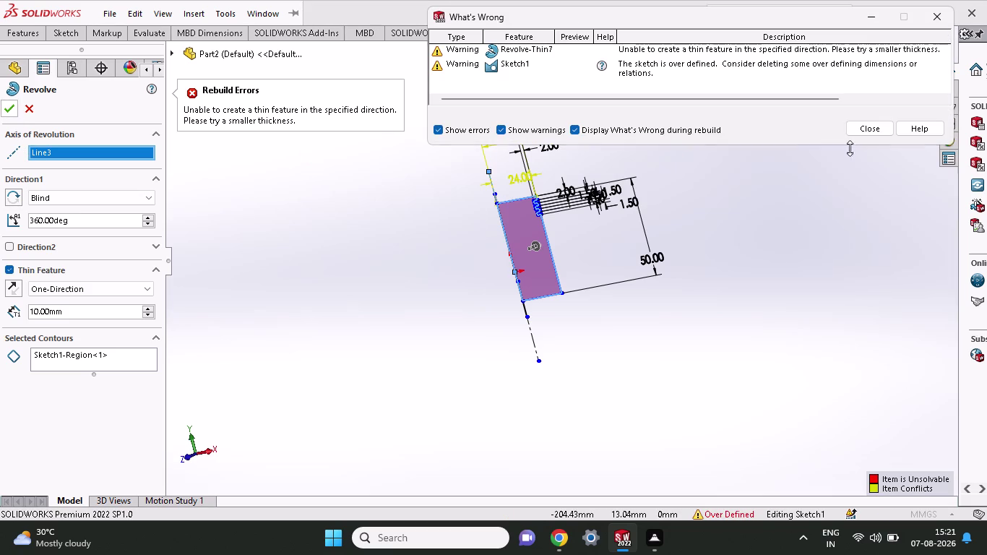
click(871, 127)
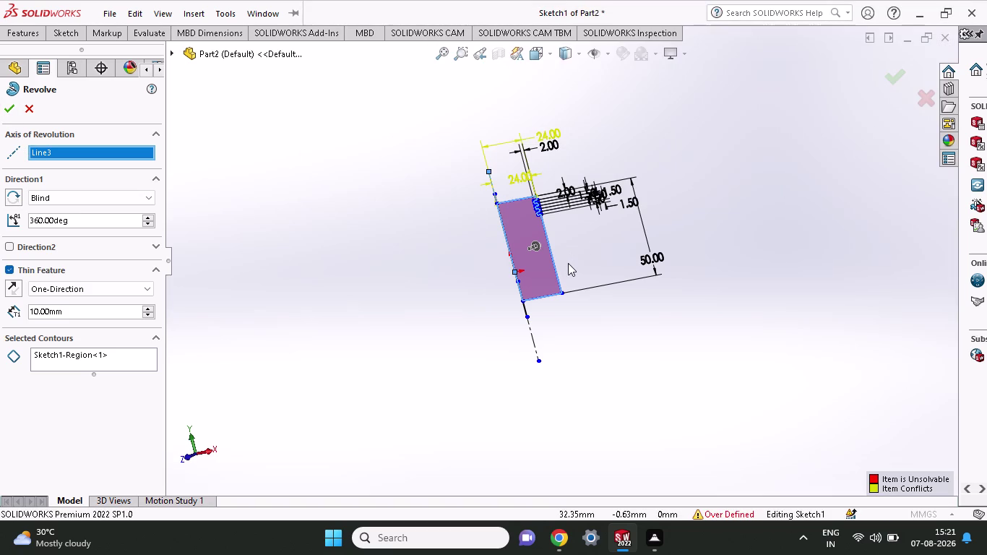
key(ctrl+z)
key(Escape)
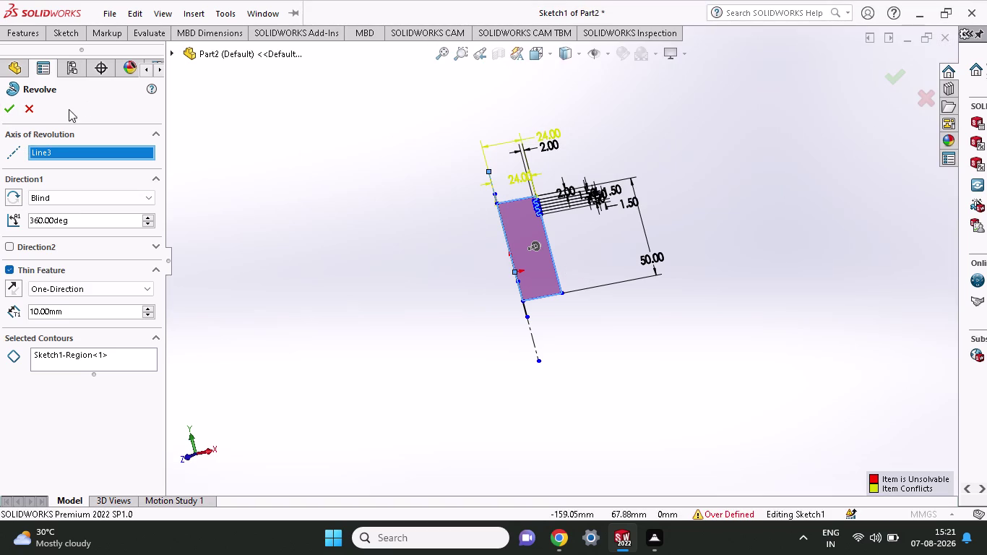
click(29, 109)
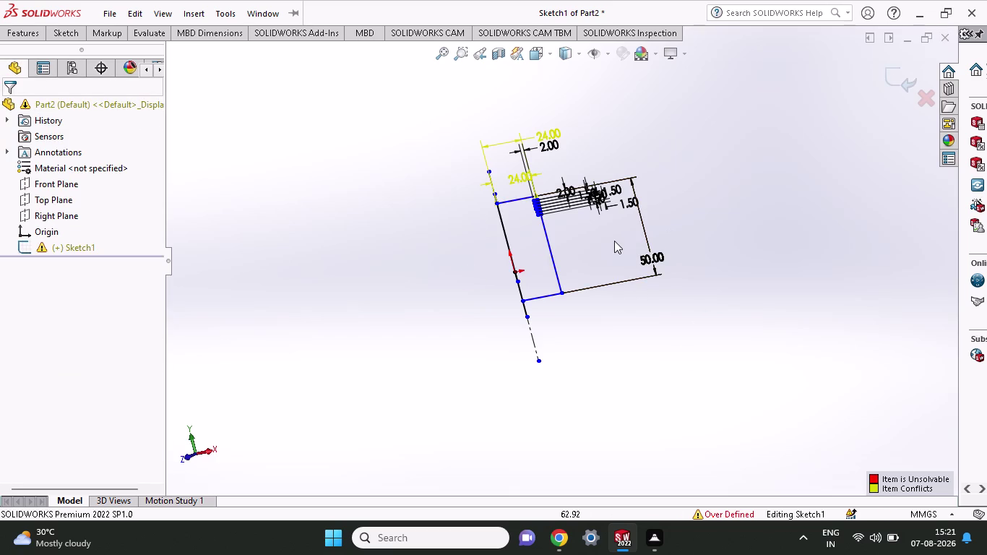
Undo sketch edits back to the profile with the concave R23.07 bottom arc.
key(ctrl+z)
key(ctrl+z)
key(ctrl+z)
key(ctrl+z)
key(ctrl+z)
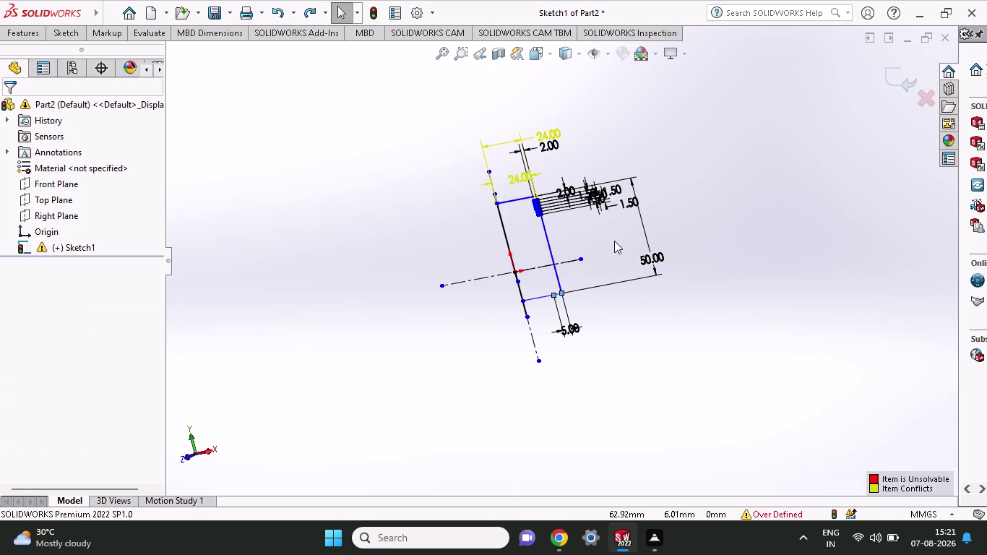
key(ctrl+z)
key(ctrl+z)
key(ctrl+z)
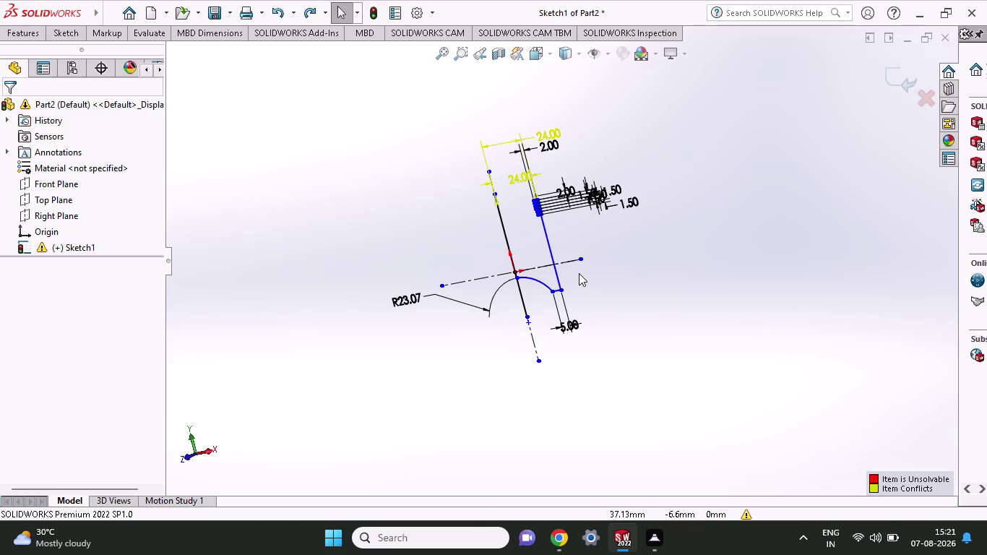
scroll(down, 3)
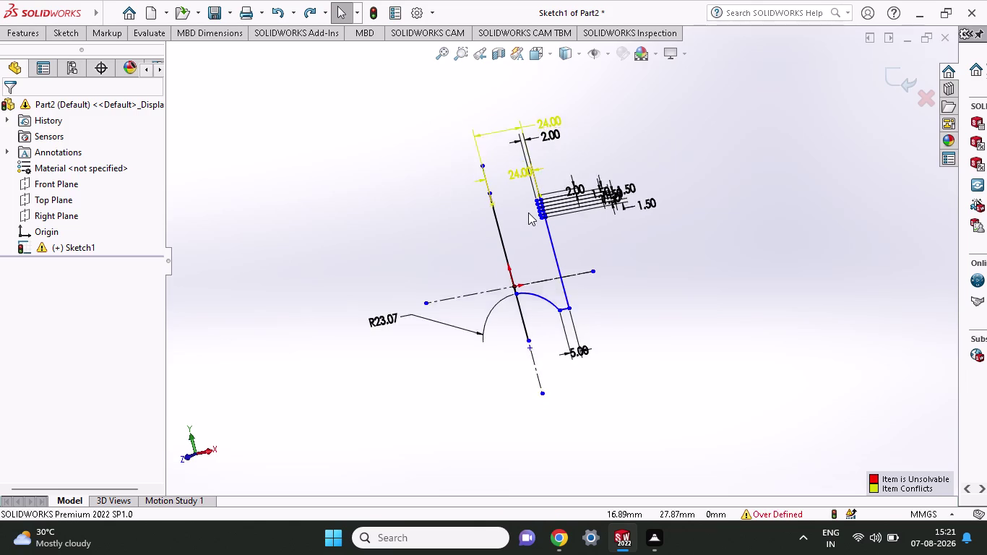
scroll(down, 3)
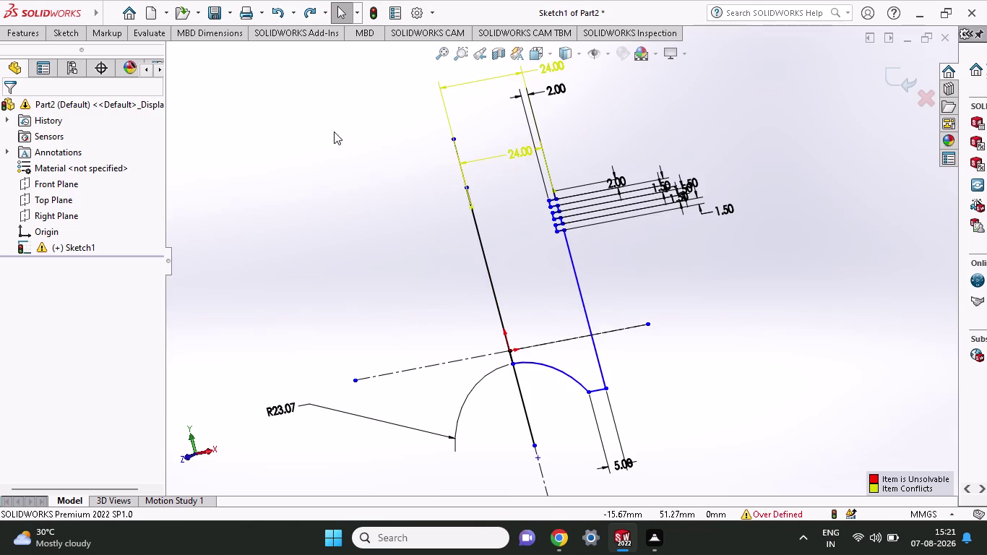
Draw a straight line across the top to close the piston profile.
click(24, 33)
click(64, 37)
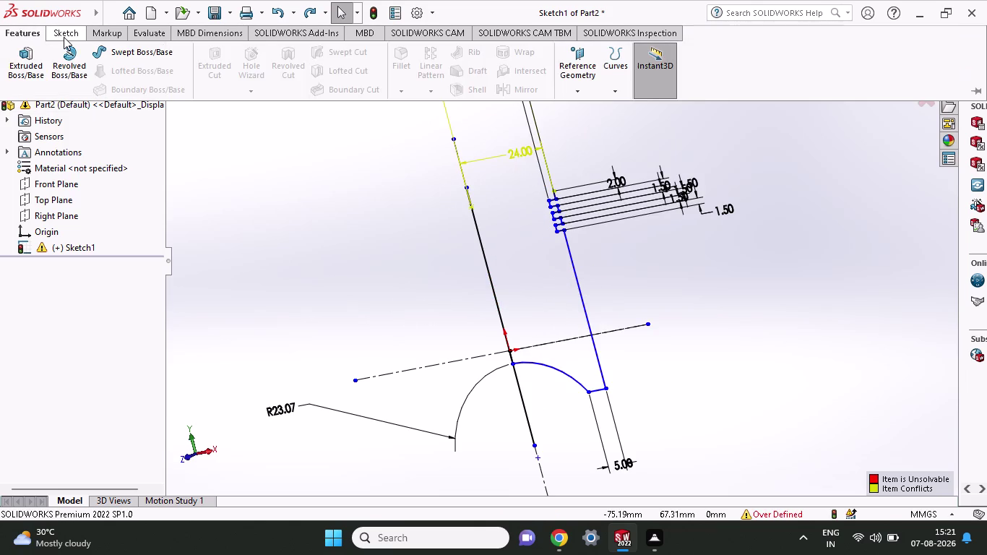
click(100, 52)
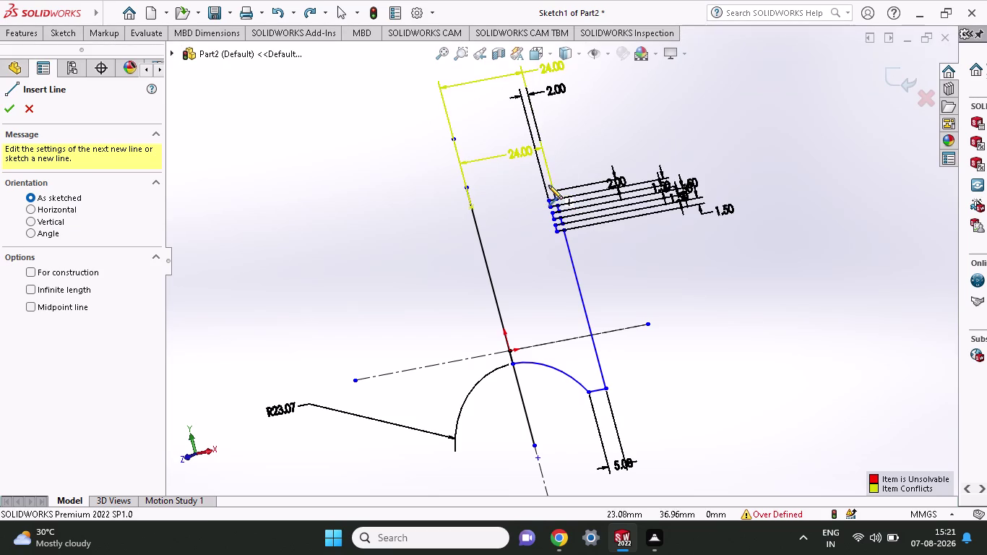
click(552, 190)
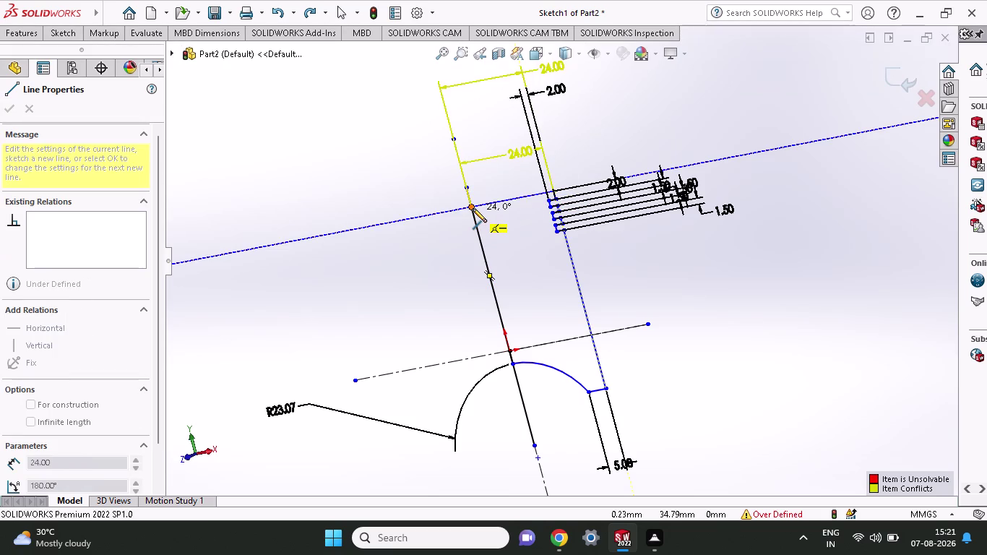
click(473, 208)
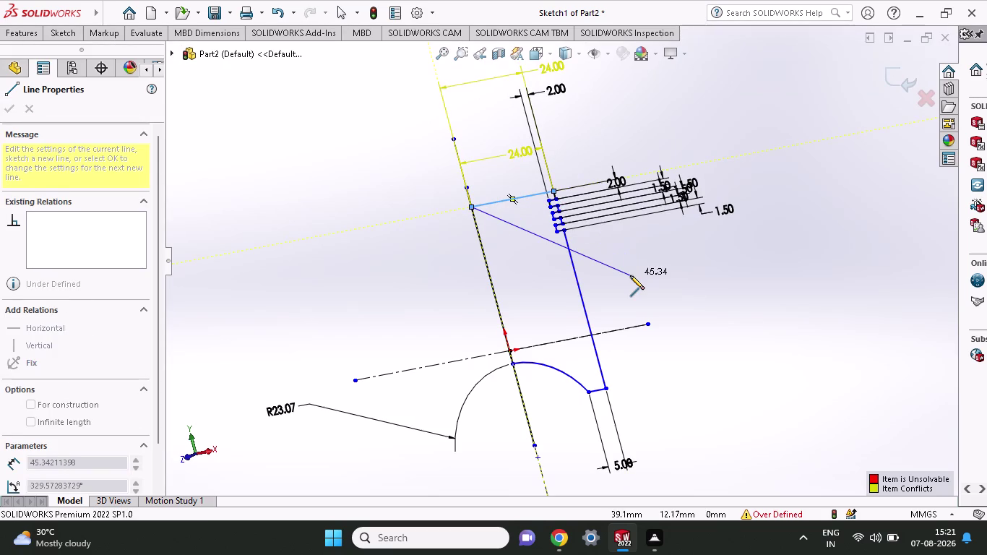
key(Escape)
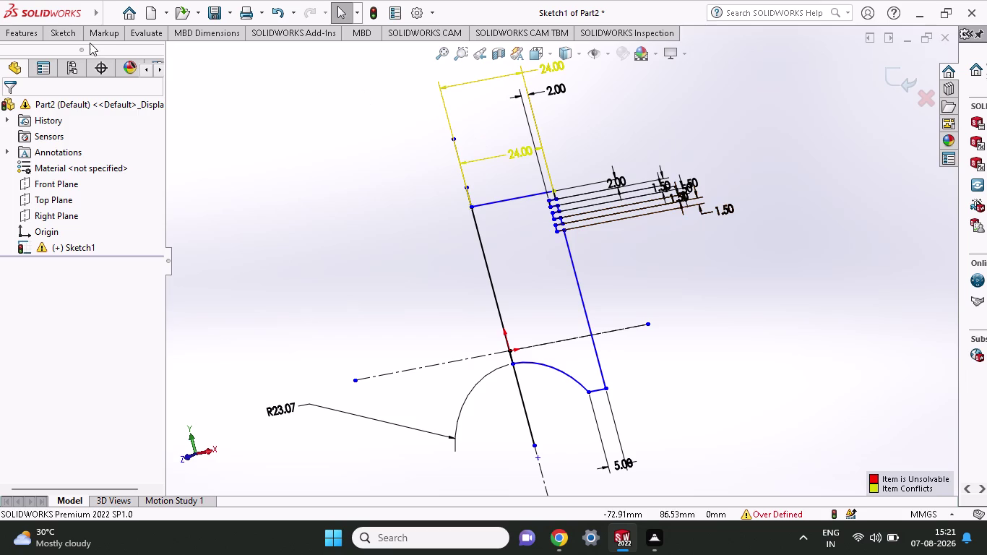
Start a Revolved Boss/Base on the closed piston profile.
click(59, 32)
click(32, 33)
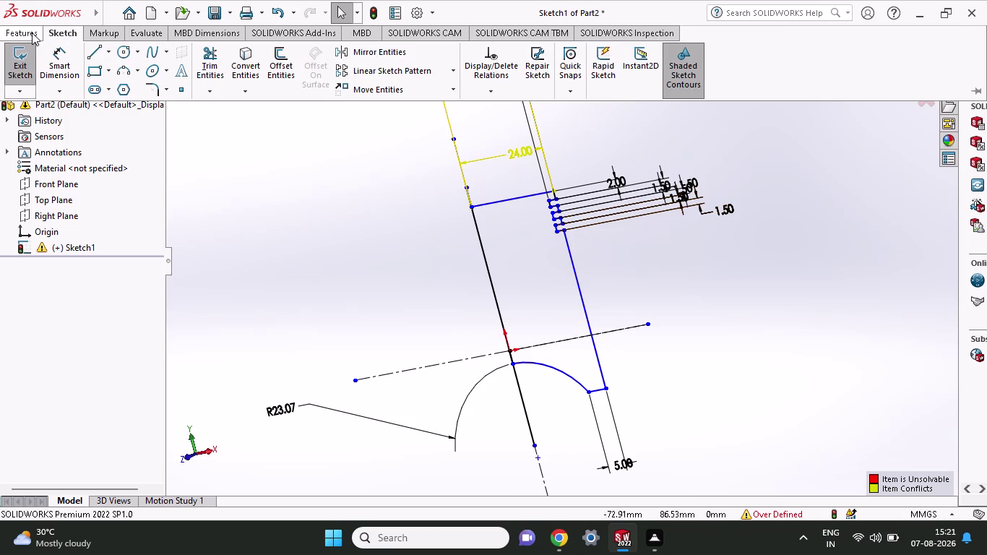
click(62, 68)
Attempt a thin revolve of the profile region about Line25 and dismiss the error.
click(556, 275)
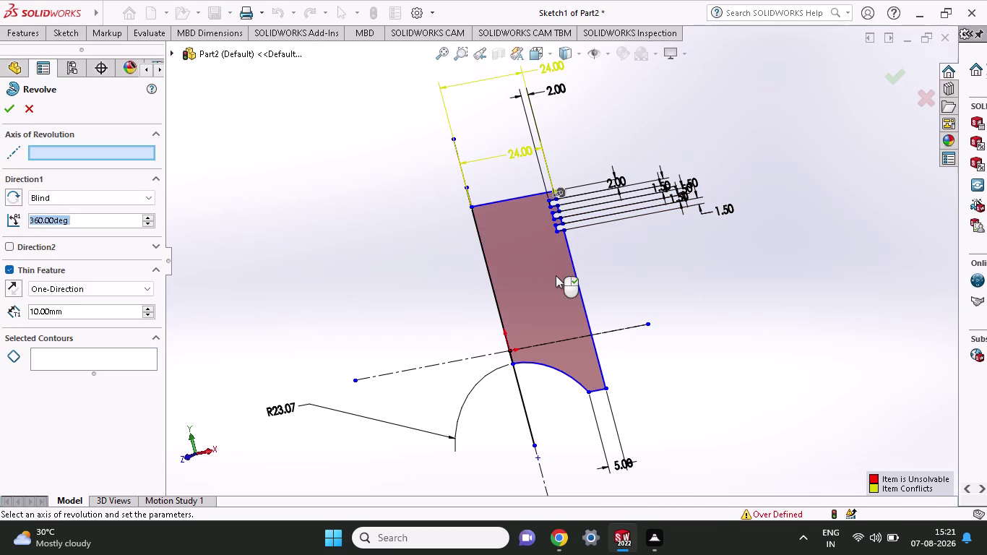
click(50, 148)
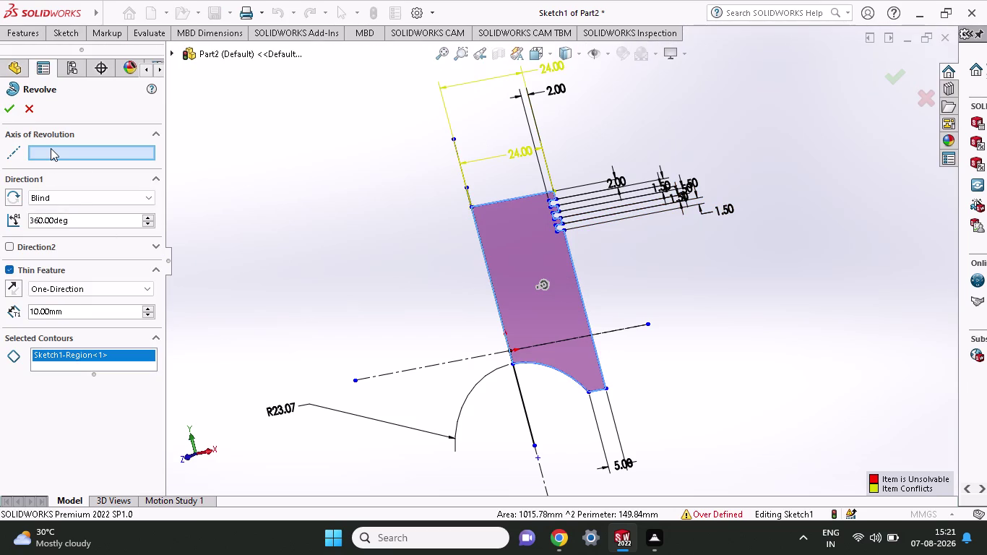
click(51, 148)
click(493, 289)
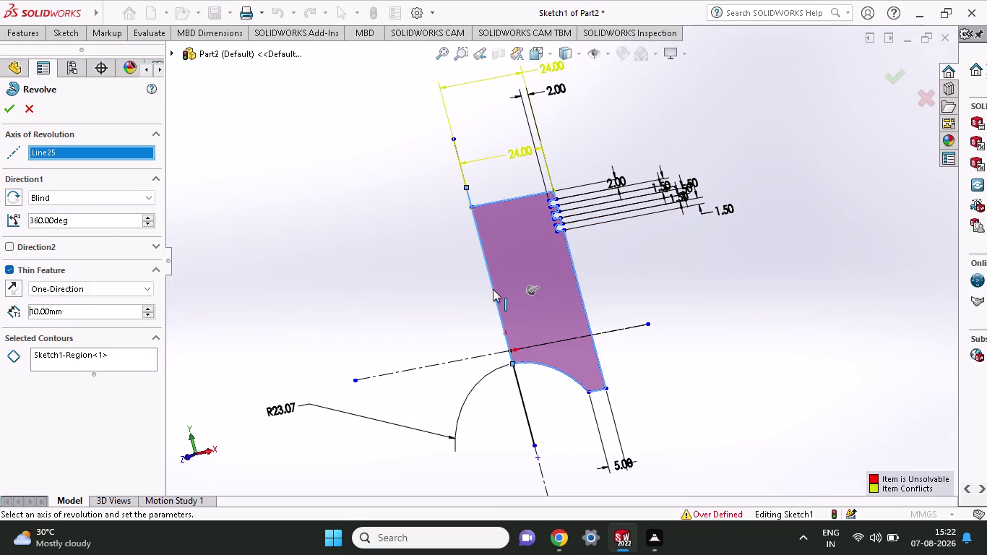
click(0, 107)
click(1, 107)
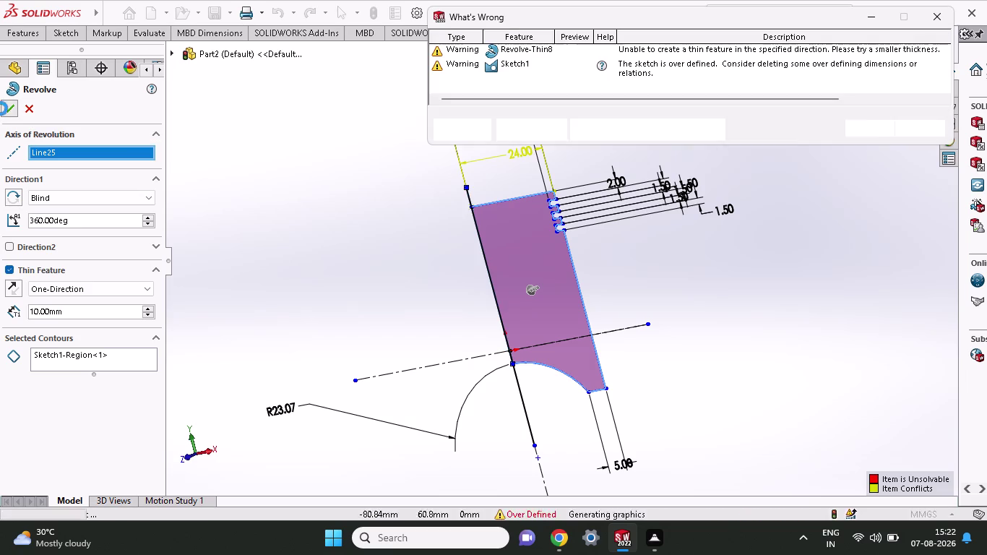
click(851, 132)
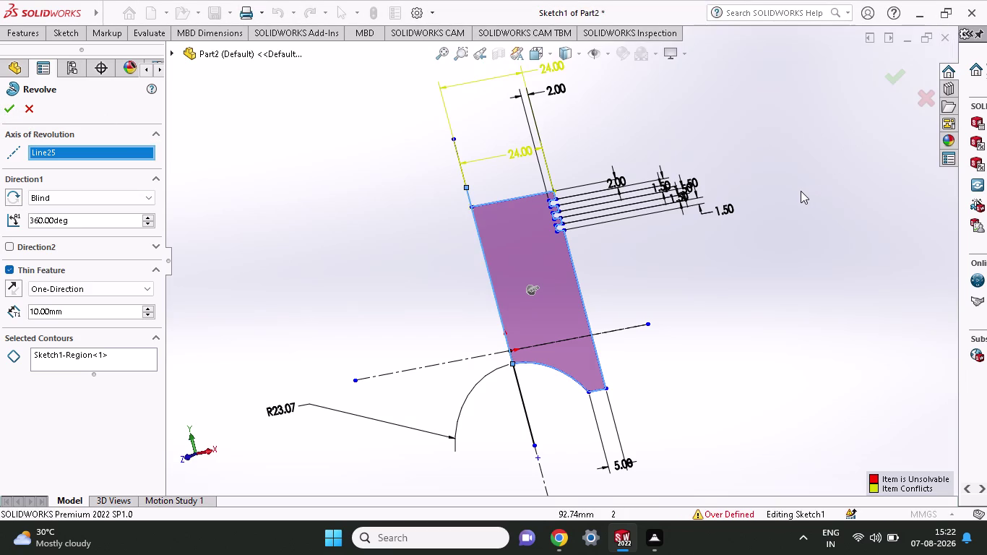
Back out of the failed thin revolve.
key(ctrl+z)
key(ctrl+z)
key(Escape)
key(Escape)
key(ctrl+z)
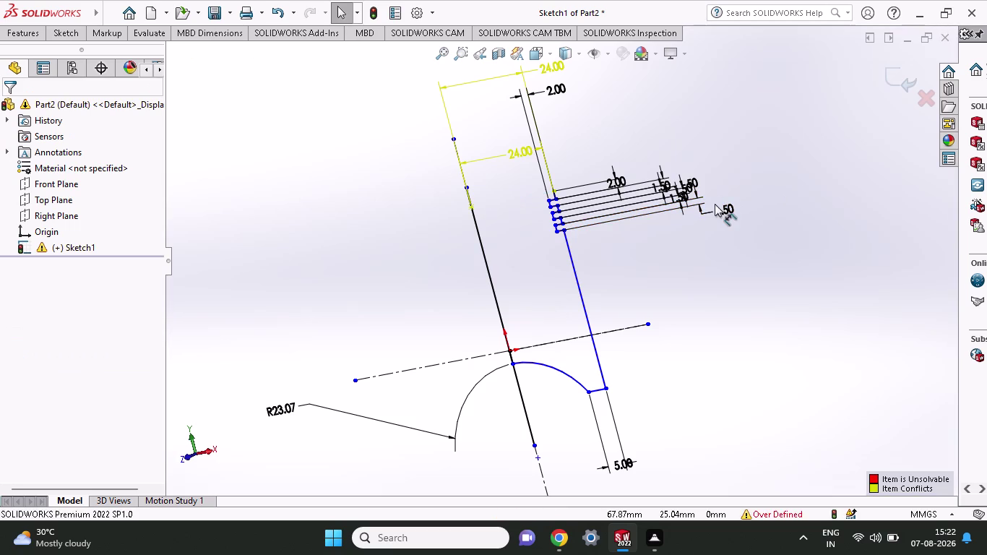
Bring back the R62.97 top arc and close the Arc properties.
key(ctrl+z)
key(ctrl+z)
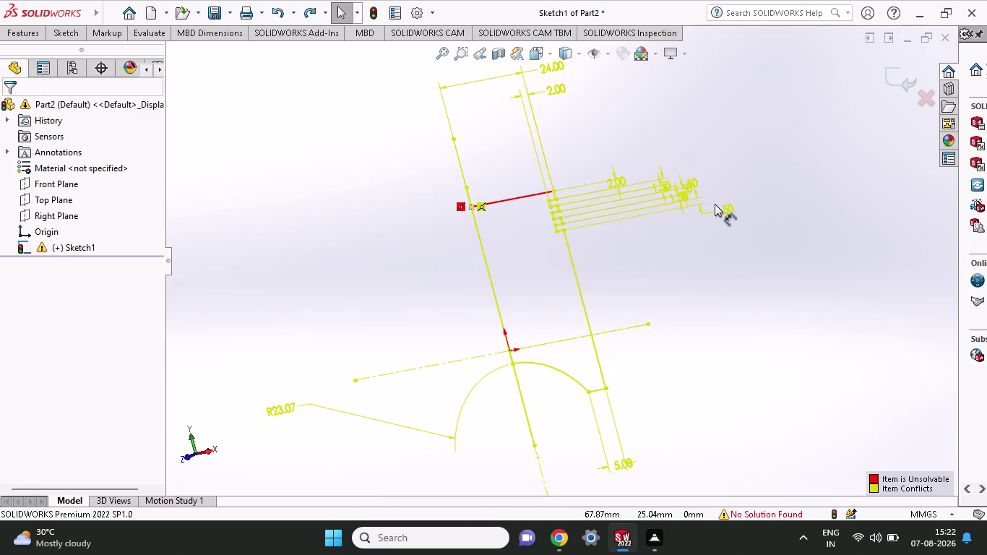
key(ctrl+z)
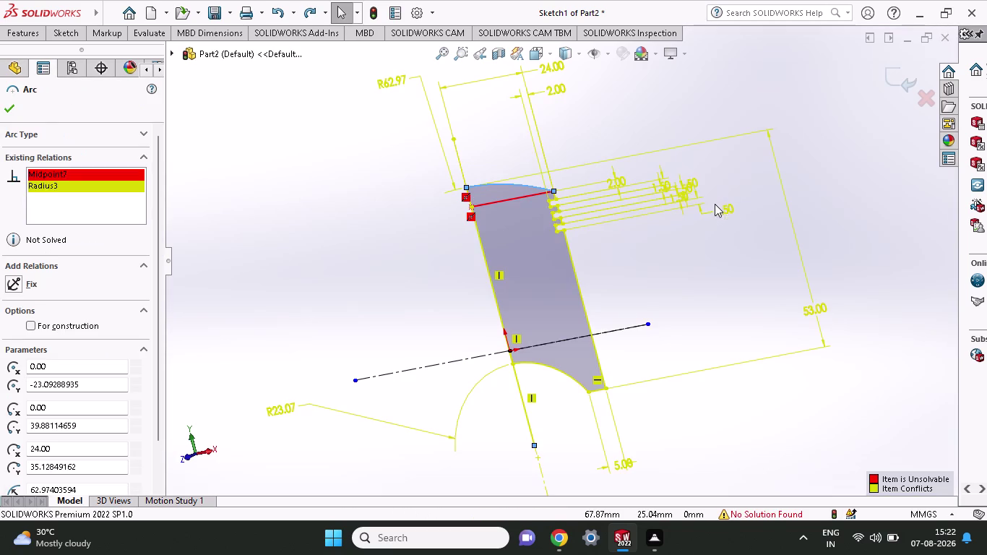
click(11, 112)
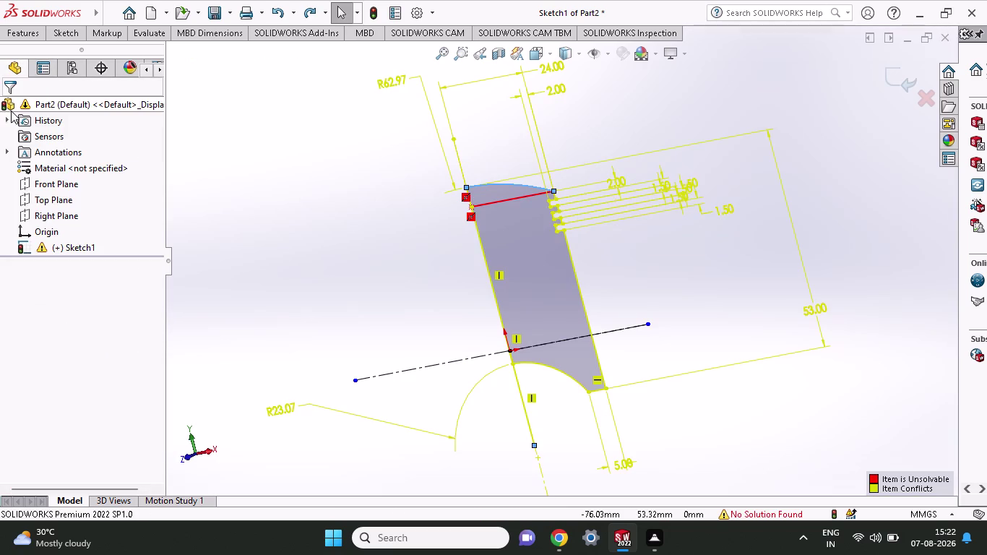
click(56, 33)
click(27, 36)
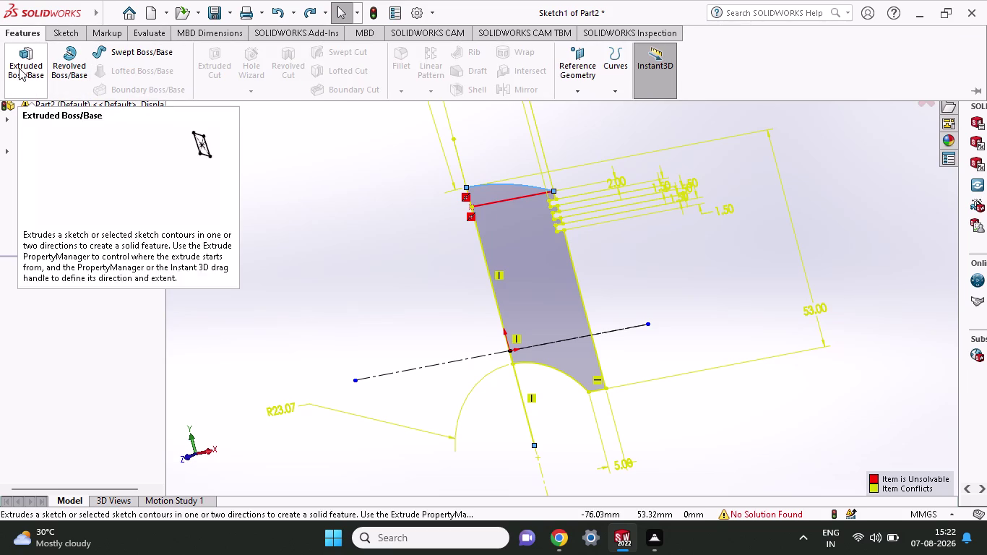
Start an extrusion of the profile region, then cancel it.
click(18, 68)
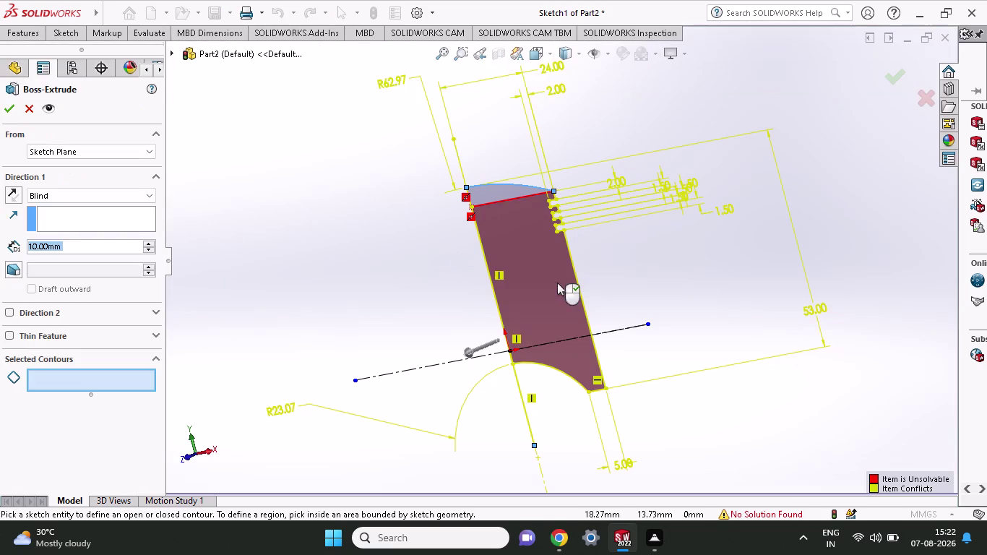
click(531, 266)
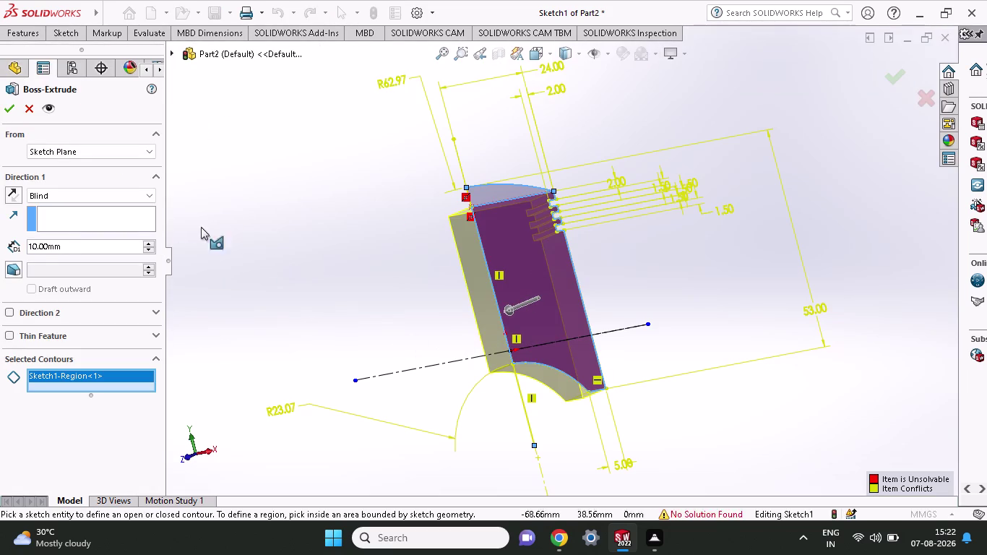
click(26, 109)
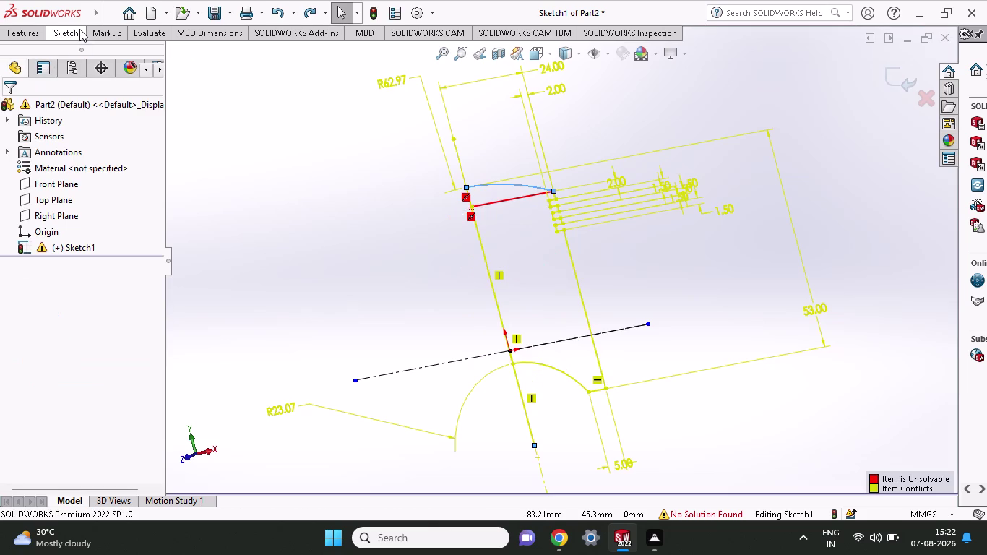
Preview a solid revolve of both profile regions about Line25, then cancel it.
click(76, 29)
click(39, 32)
click(62, 71)
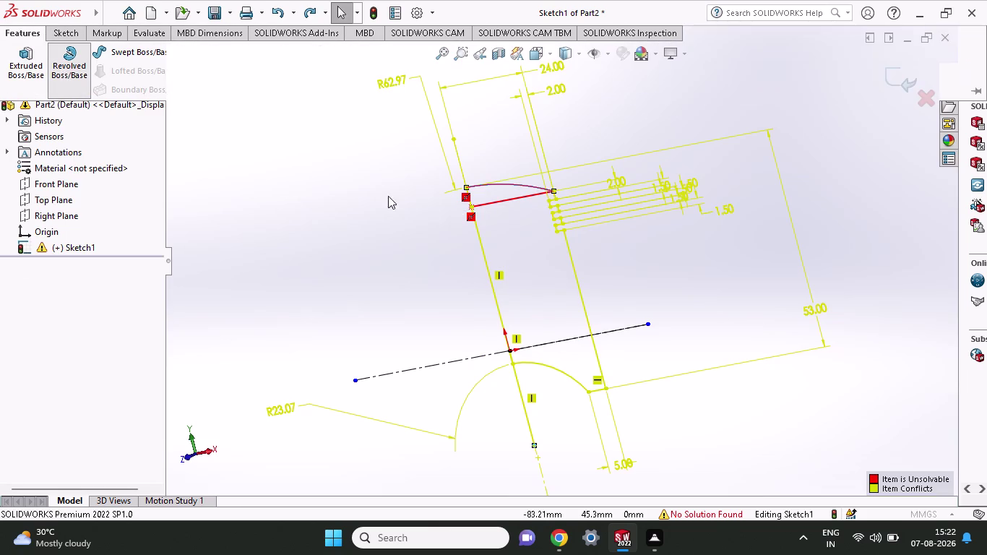
click(542, 256)
click(502, 195)
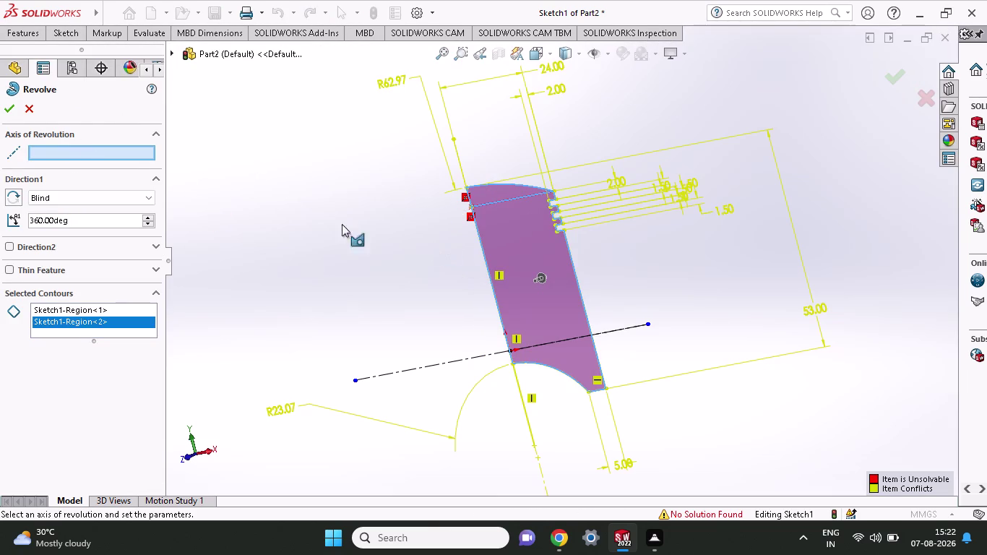
click(122, 148)
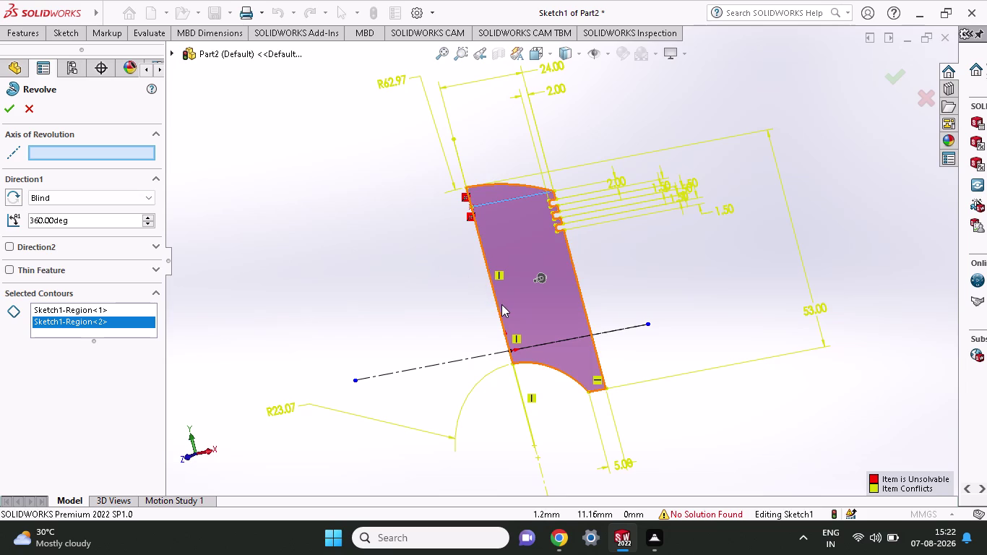
click(495, 303)
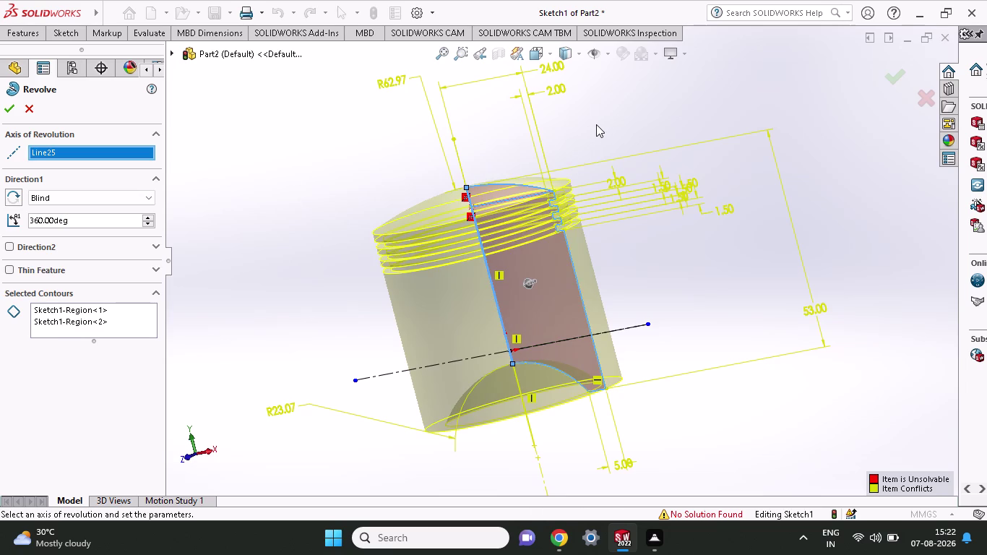
key(Escape)
key(Escape)
click(30, 106)
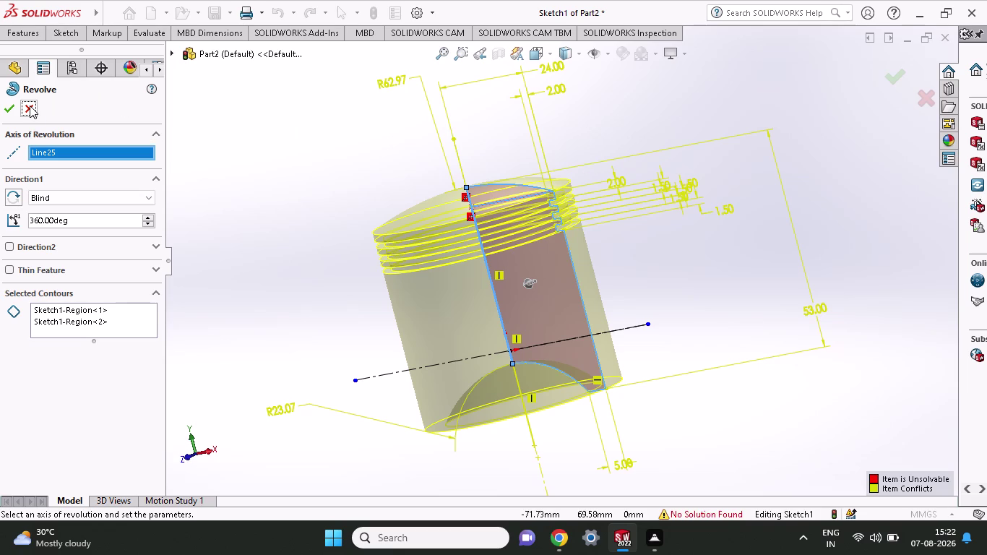
click(30, 106)
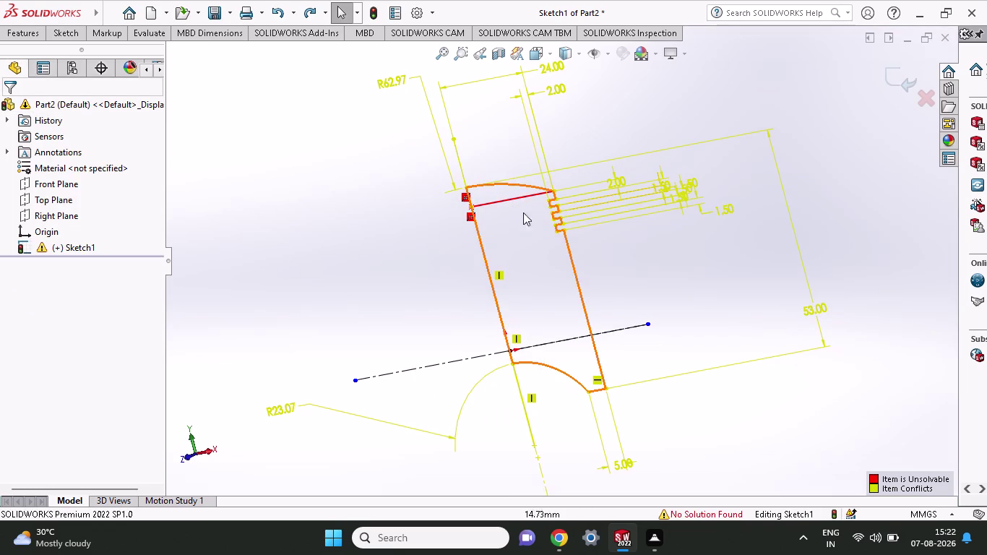
Delete the large top arc and the small bottom arc, confirming each deletion.
click(510, 185)
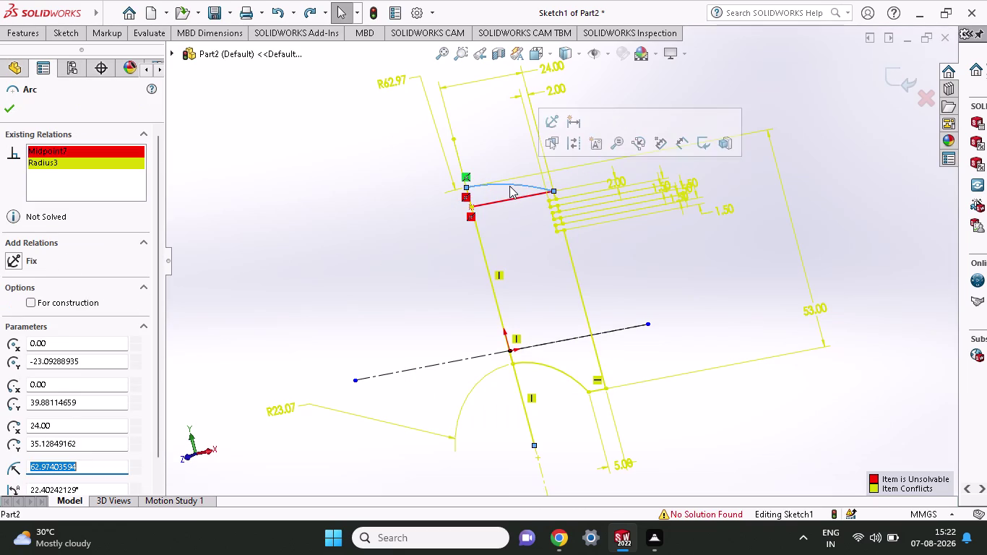
key(Delete)
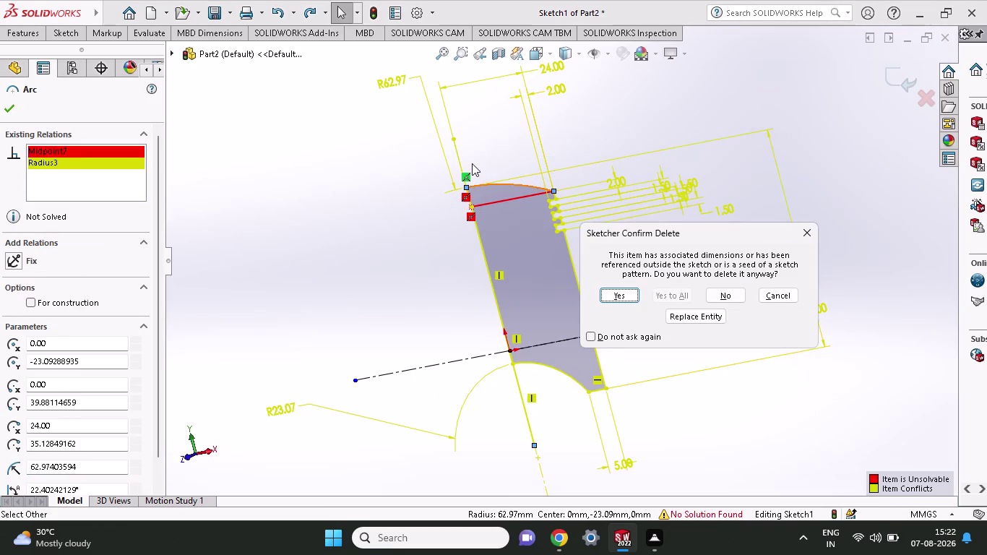
click(627, 299)
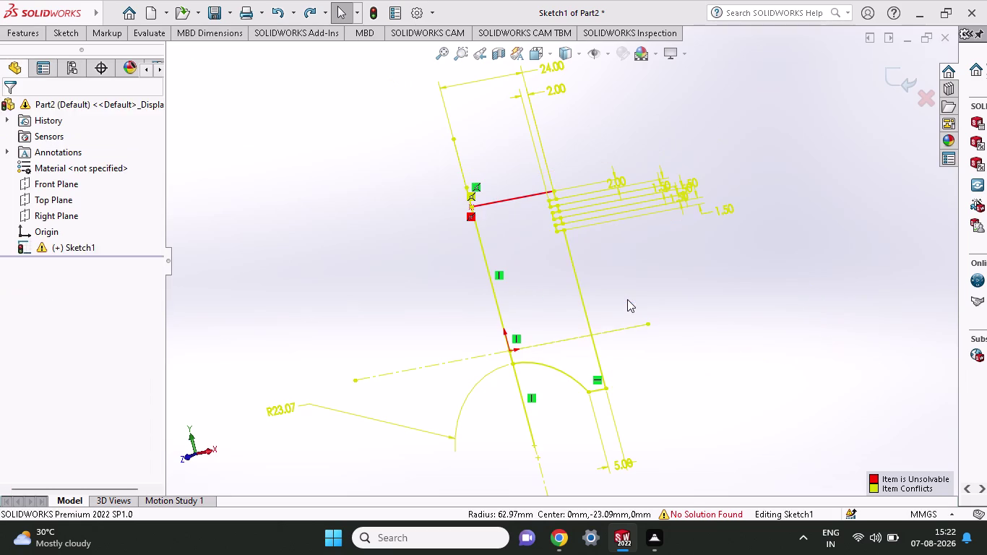
click(560, 371)
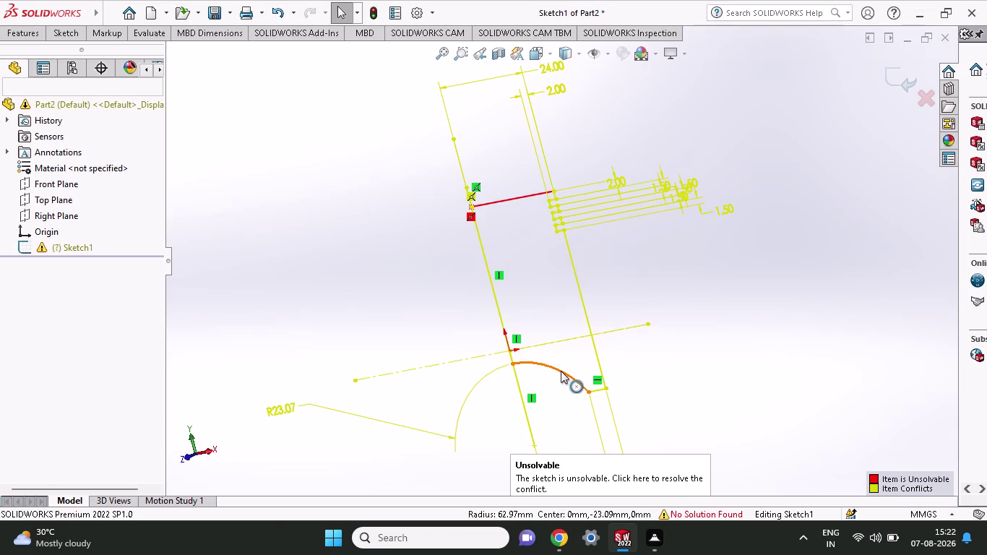
key(Delete)
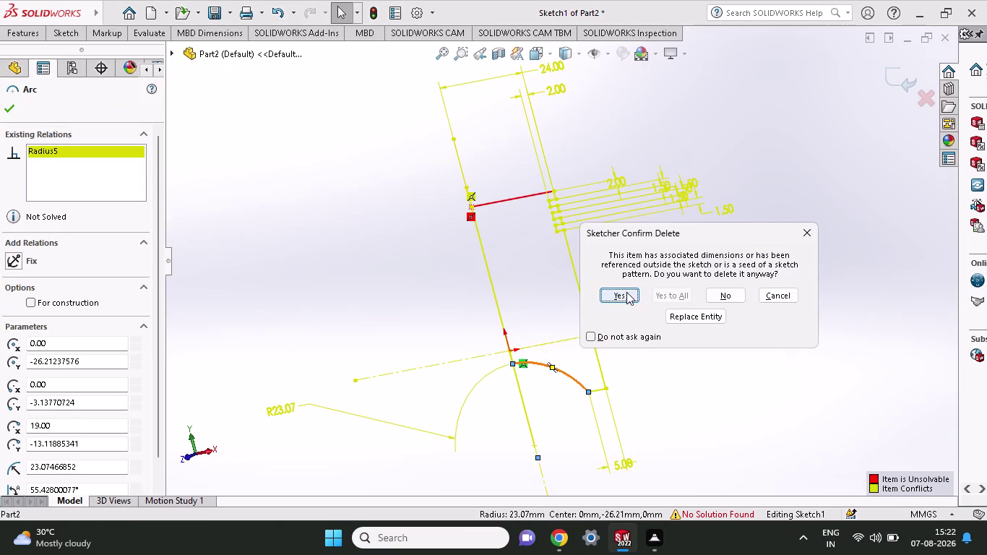
click(627, 292)
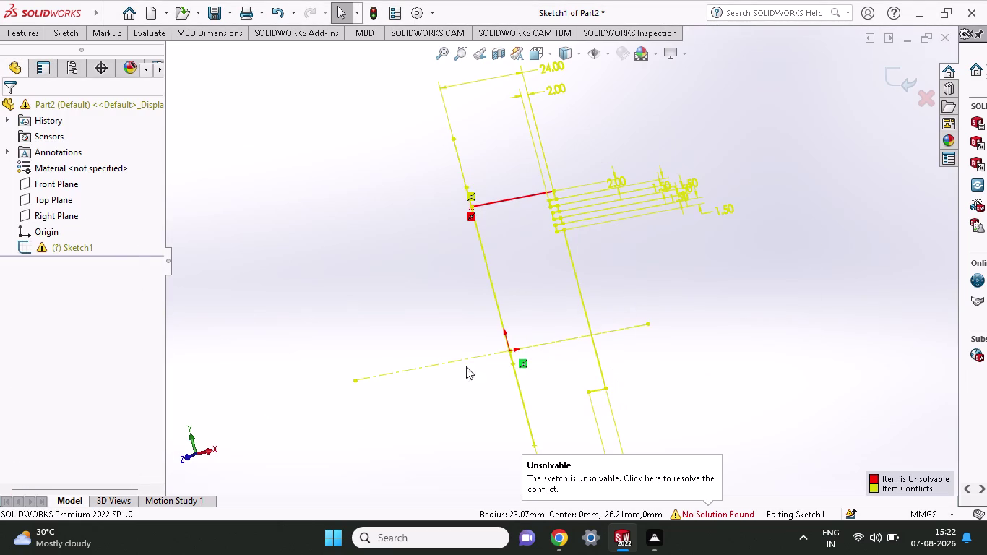
Draw a straight line from the right edge to the left edge to close the bottom.
click(47, 36)
click(91, 55)
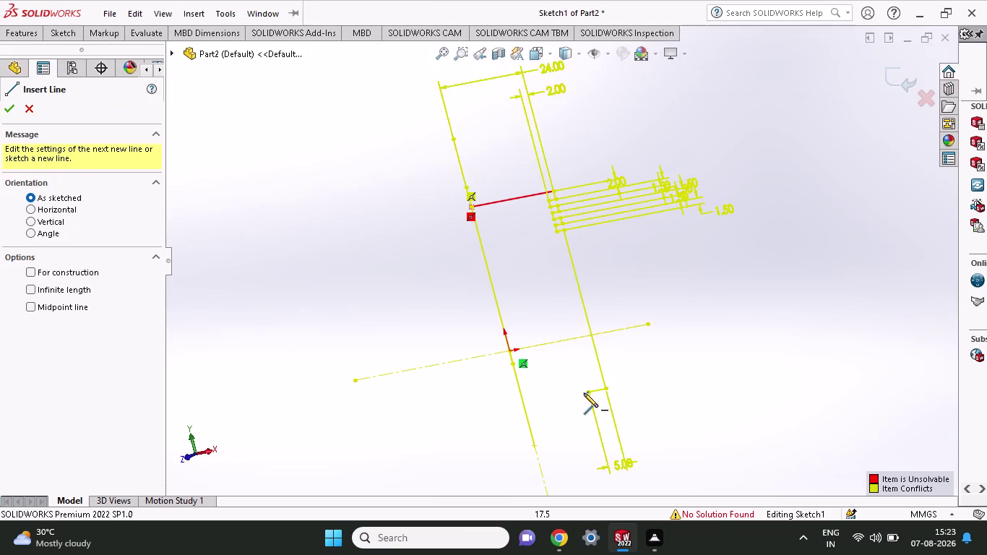
click(587, 394)
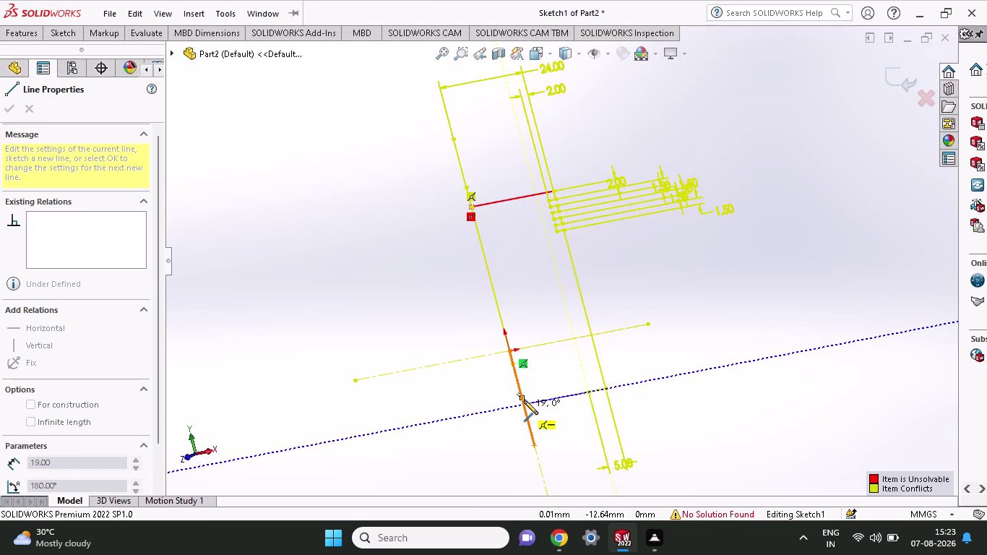
click(523, 404)
right_click(685, 363)
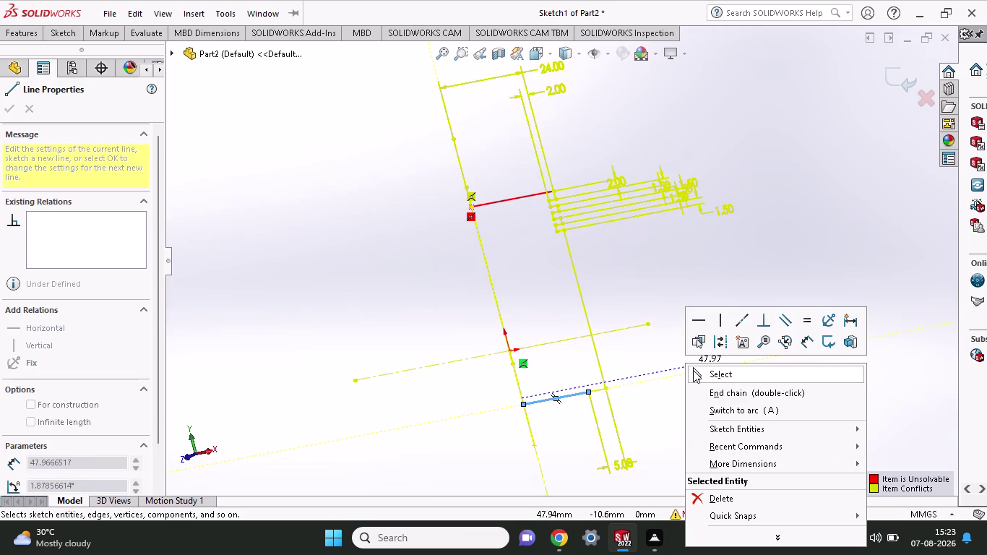
click(697, 376)
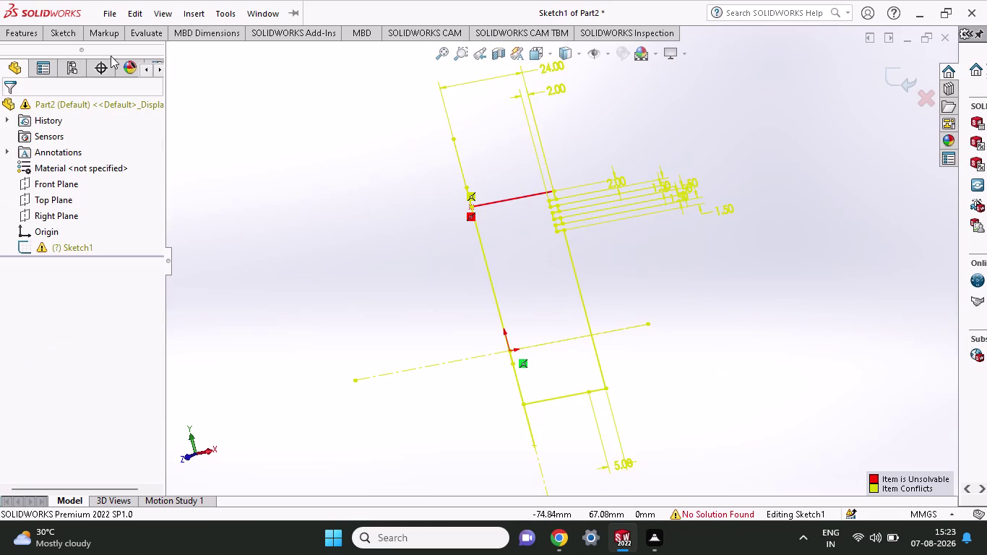
click(23, 39)
click(64, 67)
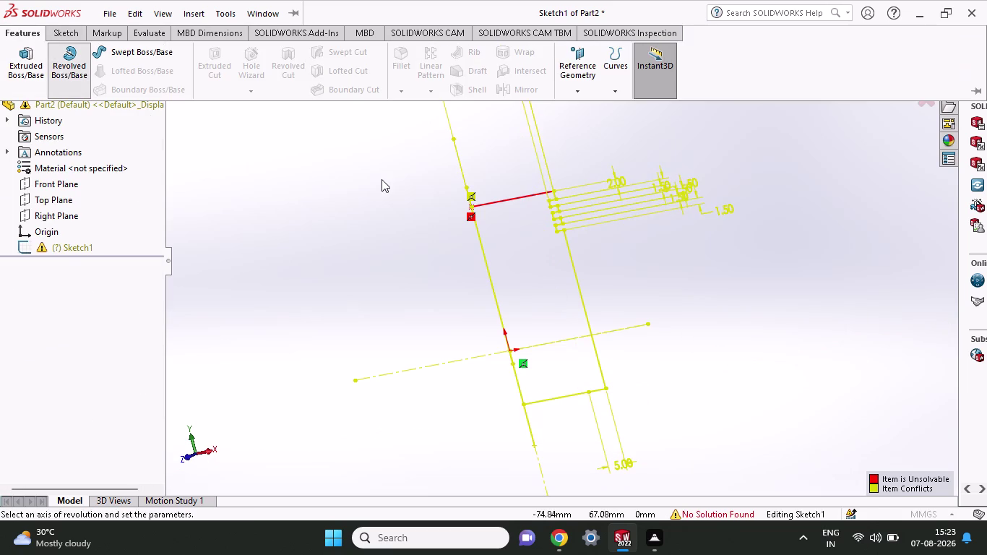
Attempt a thin revolve about the lower vertical line and dismiss the rebuild error.
click(526, 286)
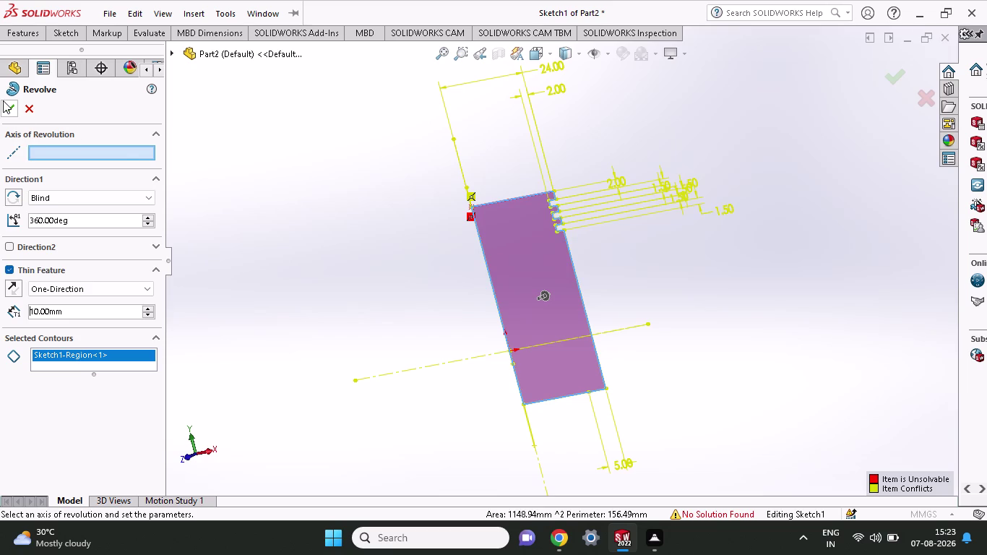
click(110, 154)
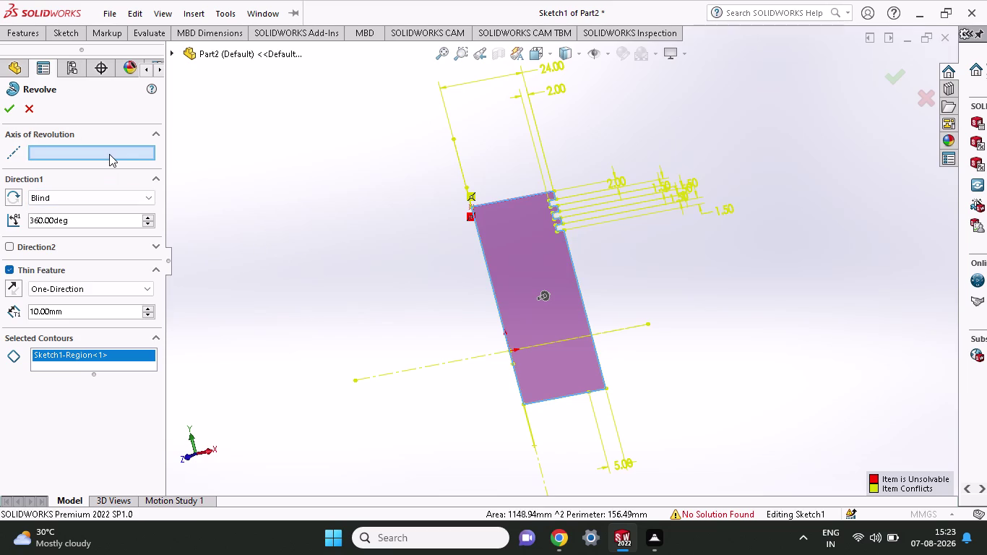
click(109, 154)
click(500, 310)
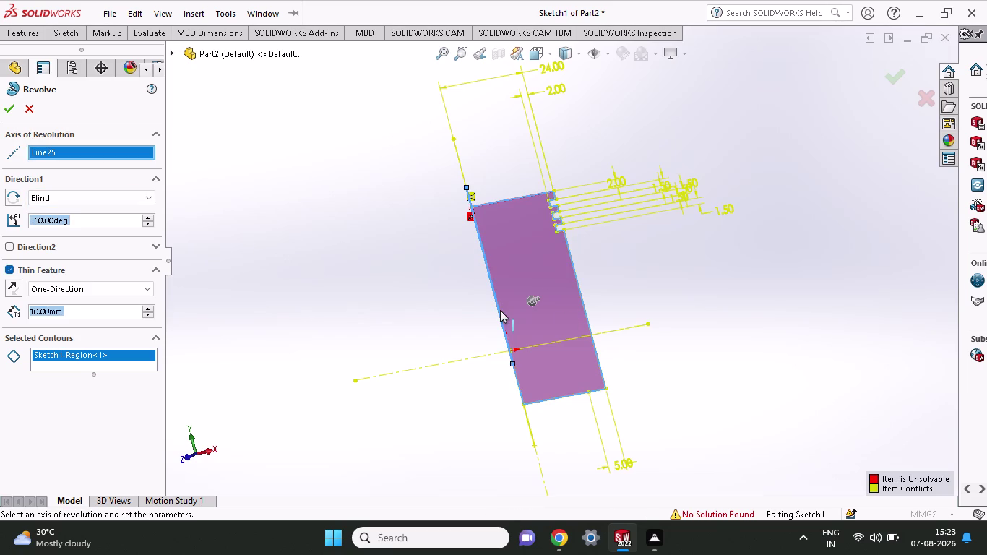
click(517, 385)
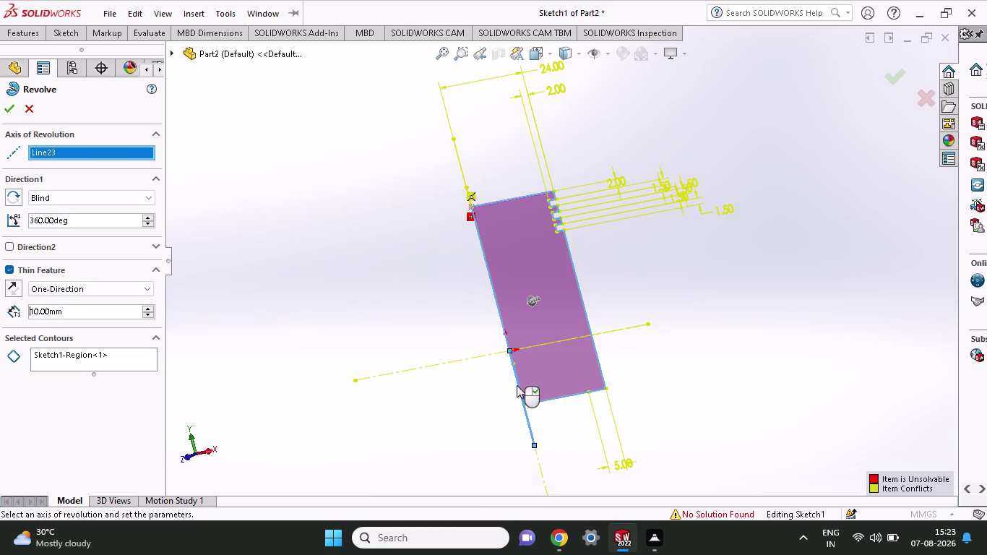
click(8, 106)
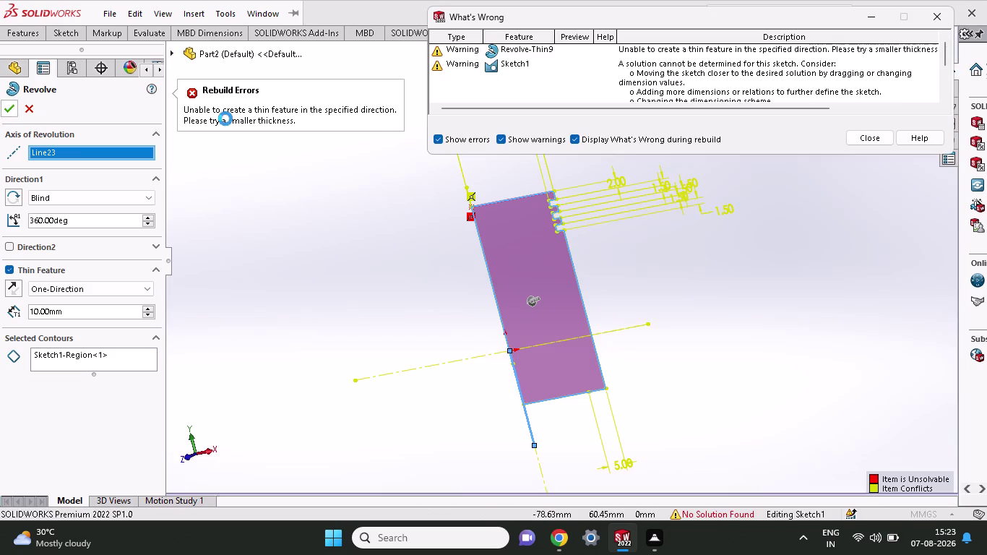
click(871, 139)
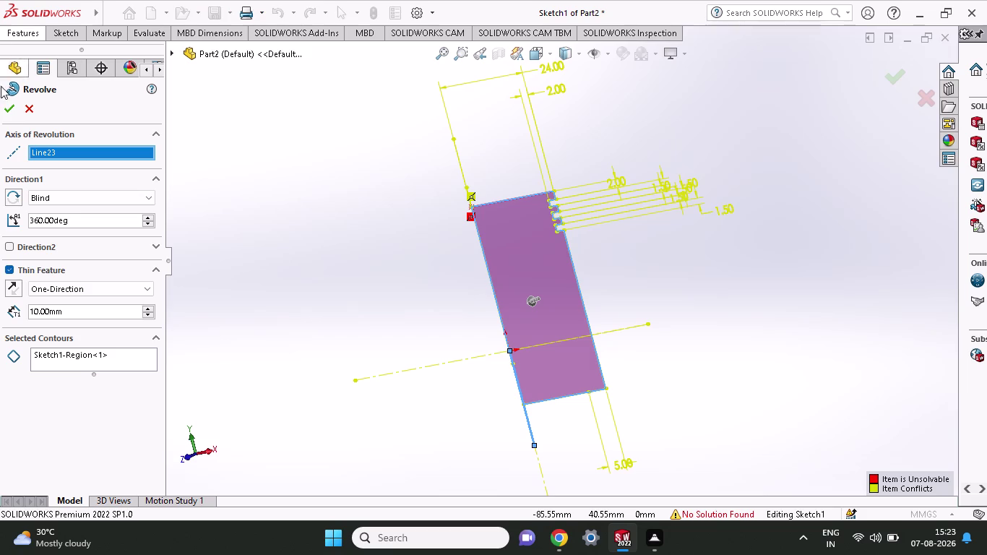
Retry the thin revolve with the axis reset to the lower vertical line; dismiss the error.
click(44, 150)
click(134, 148)
click(146, 137)
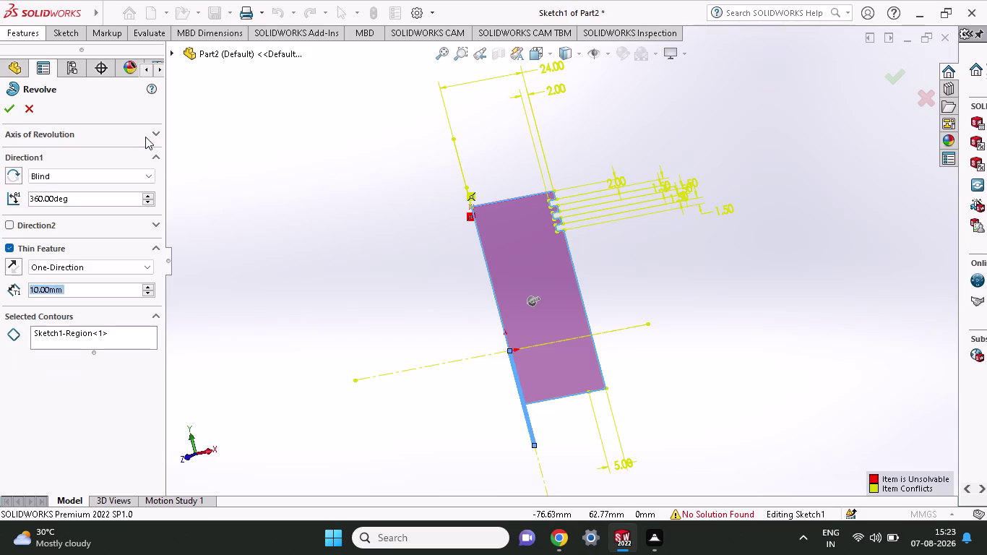
click(155, 134)
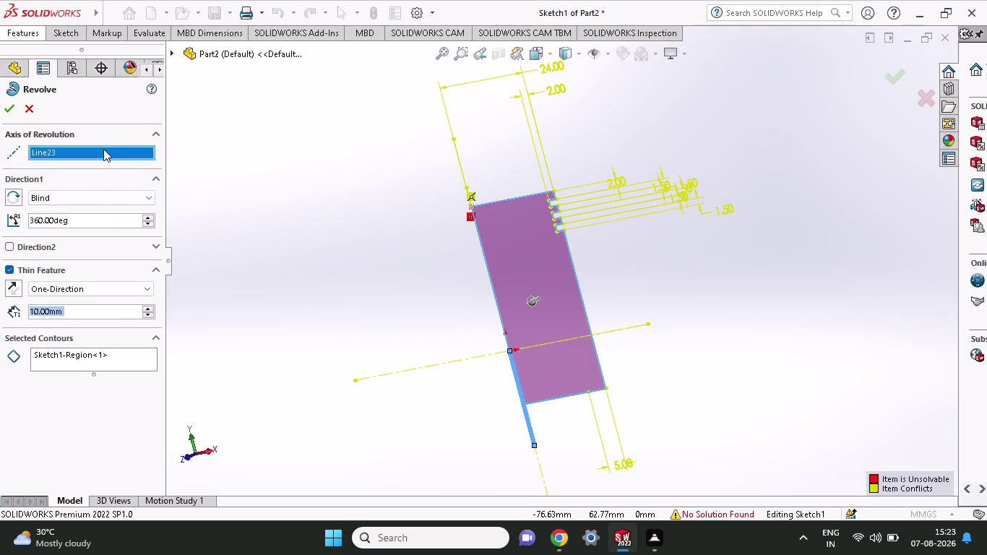
click(104, 149)
click(490, 273)
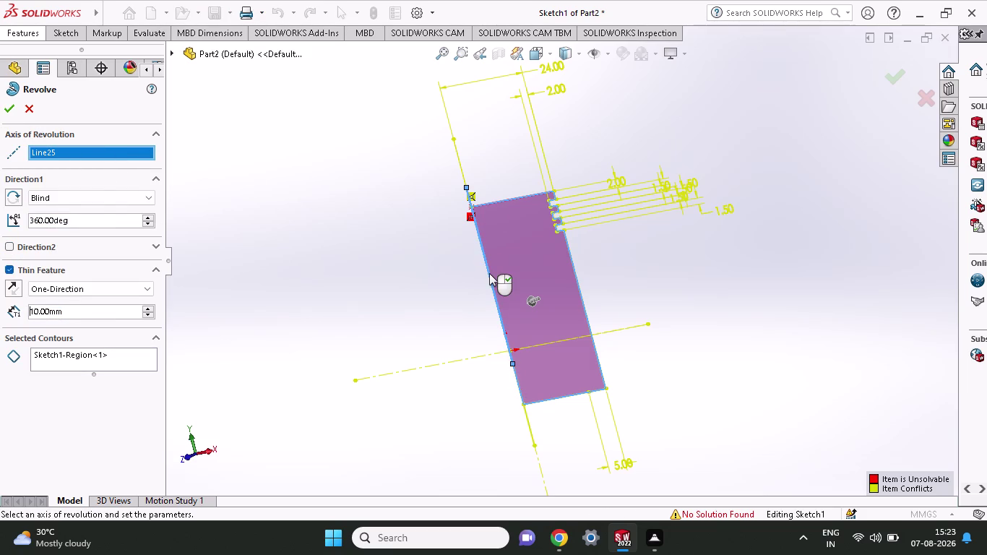
click(519, 385)
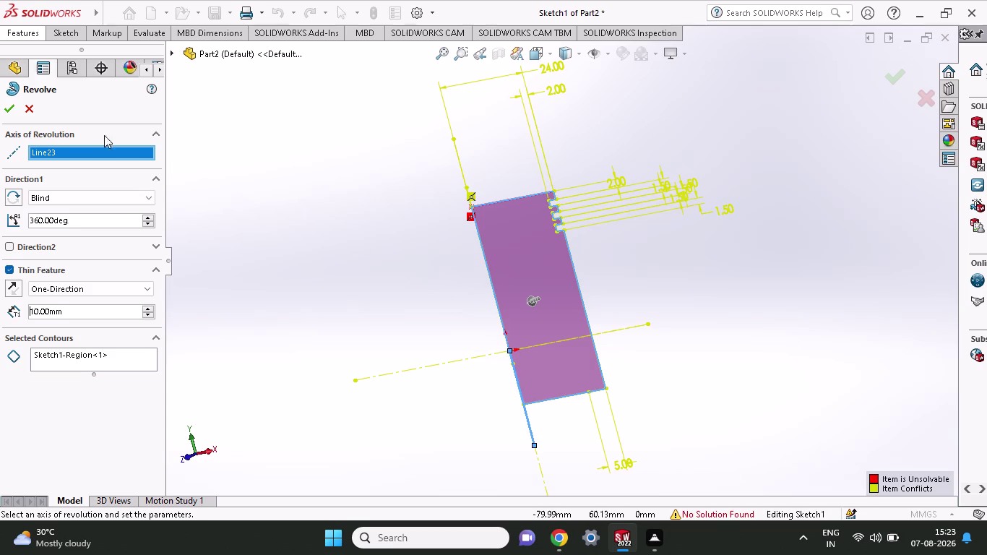
click(13, 105)
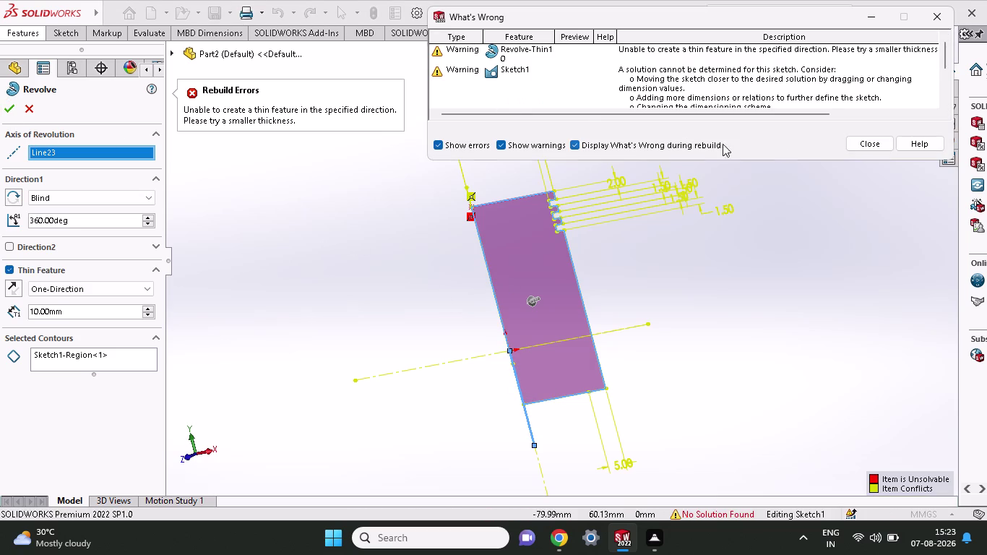
click(857, 145)
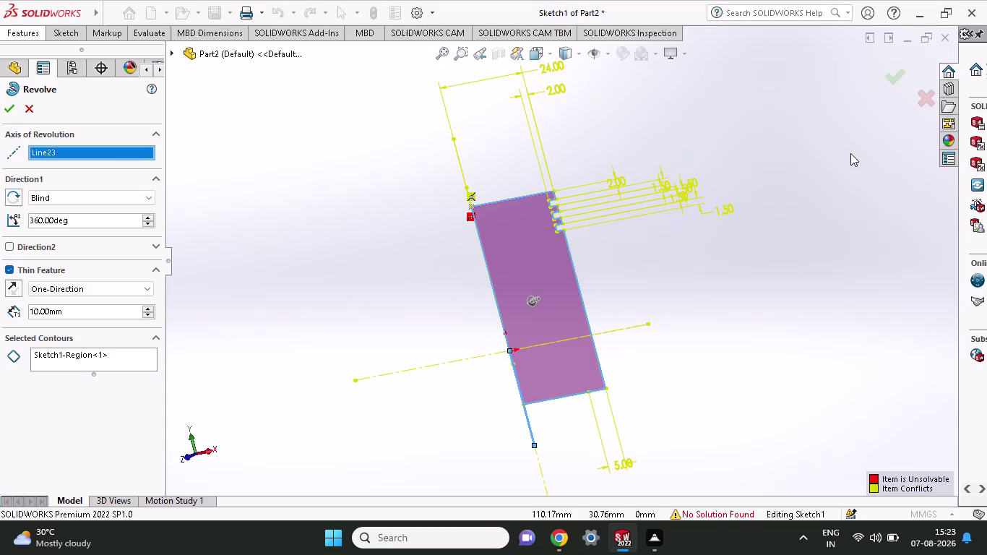
Cancel the failed revolve and undo back to the R23.07 and R62.97 arcs.
key(ctrl+z)
key(ctrl+z)
key(Escape)
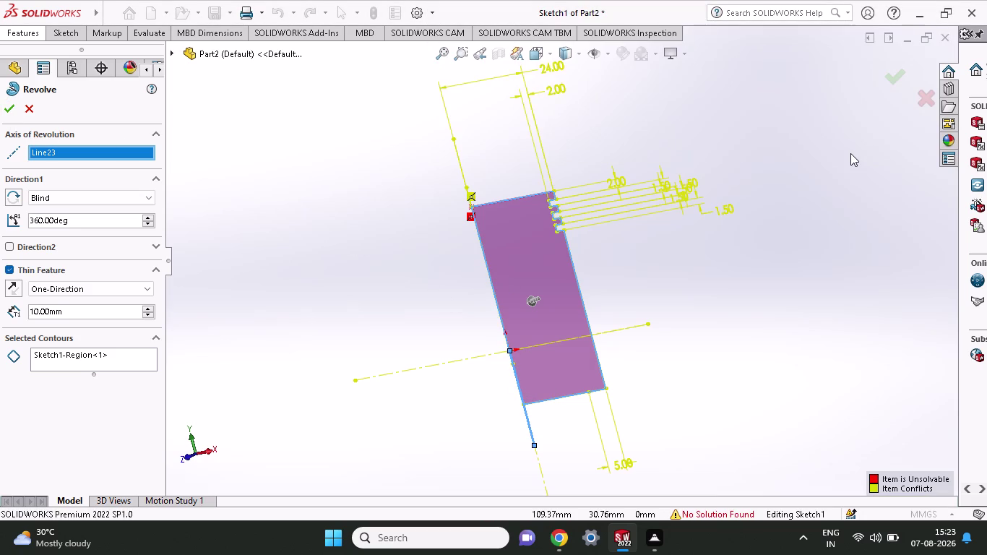
key(Escape)
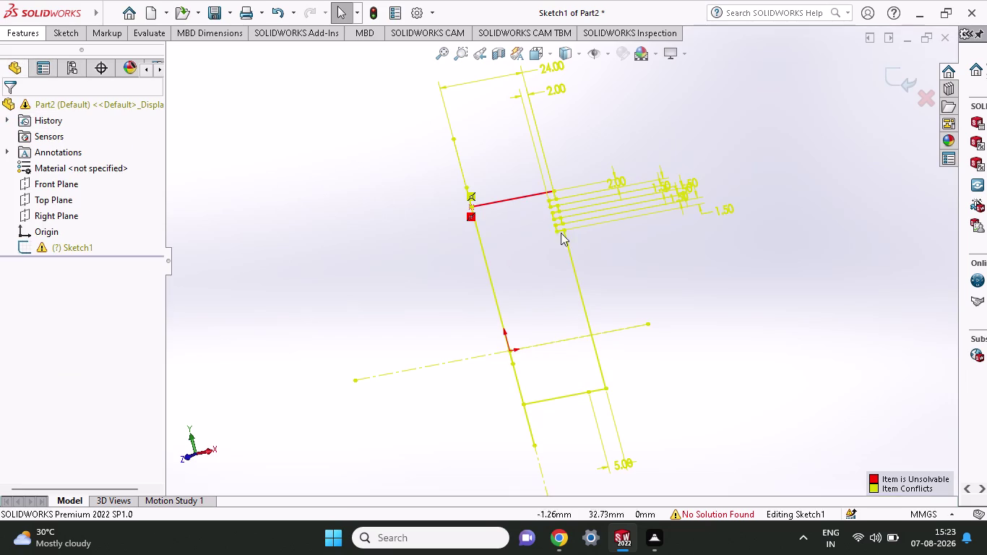
key(ctrl+z)
key(ctrl+z)
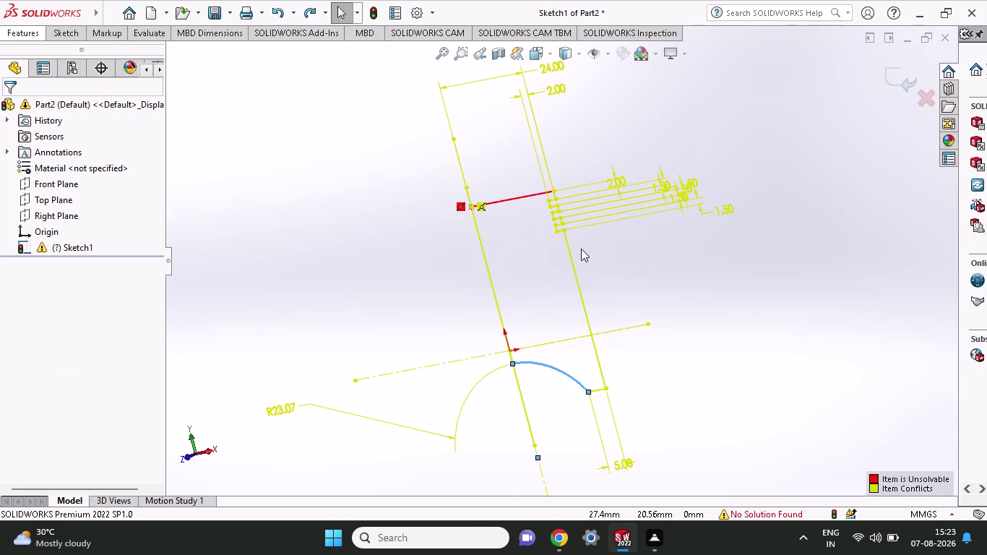
key(ctrl+z)
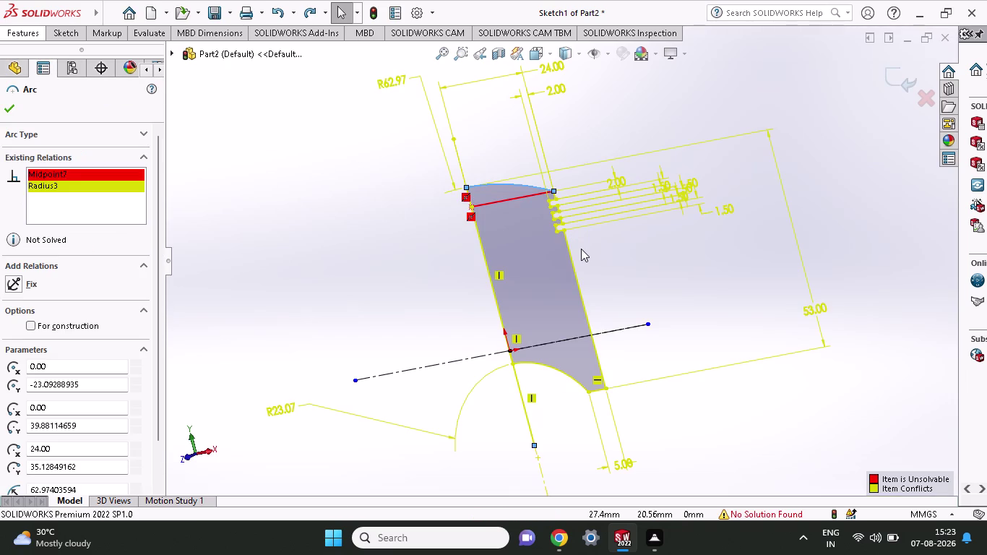